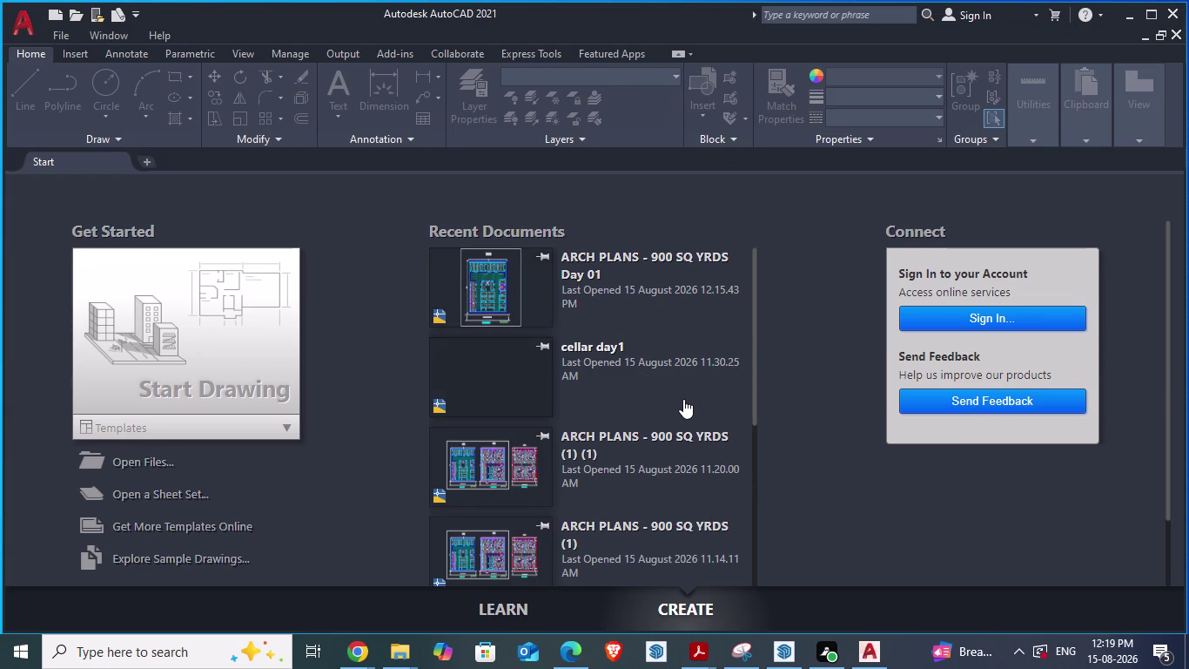
Launch AutoCAD 2021 and open the cellar day1 drawing.
click(637, 384)
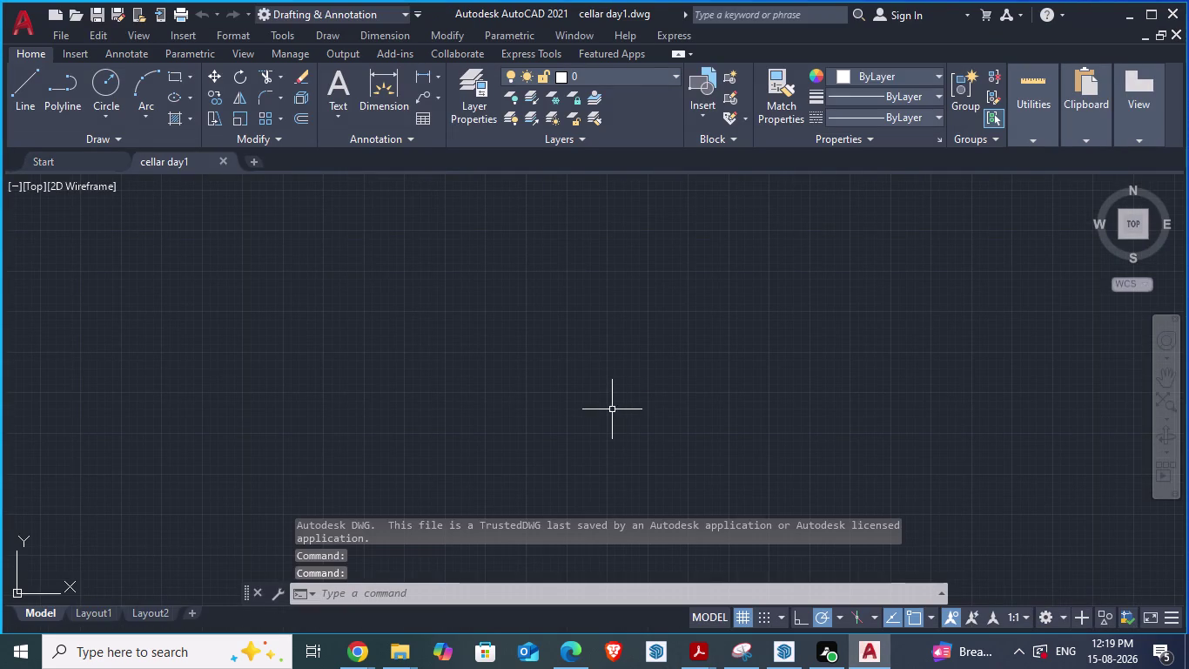
Start a new blank Drawing1 and cancel the accidentally started Create Sheet Set wizard.
scroll(down, 3)
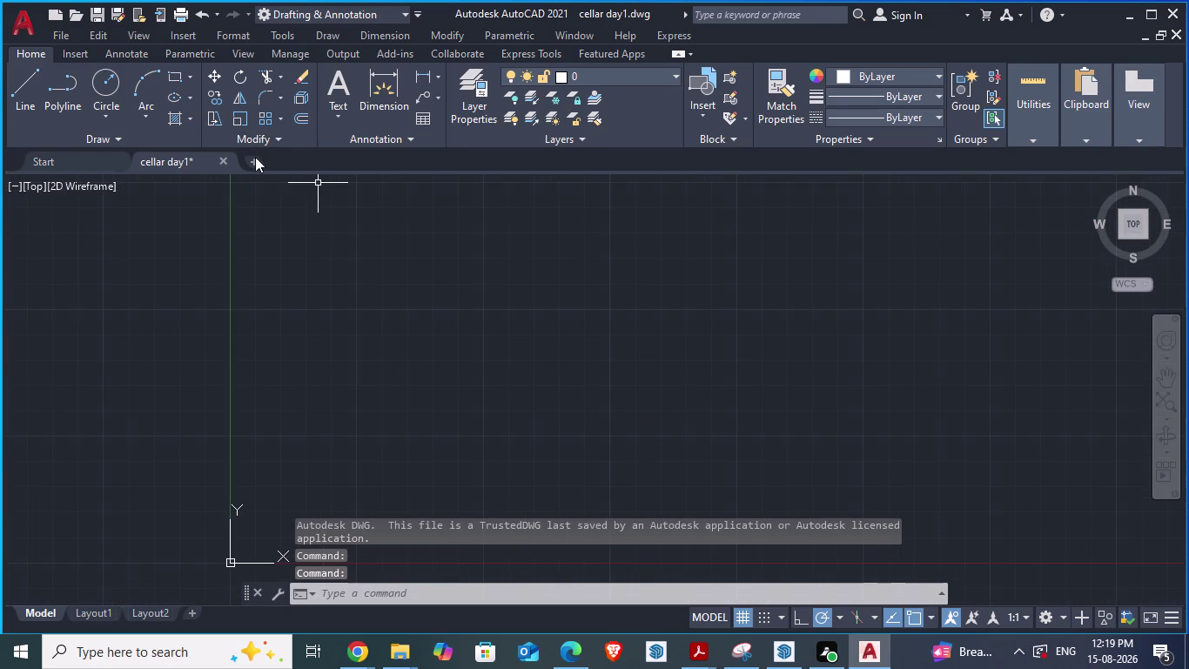
click(257, 162)
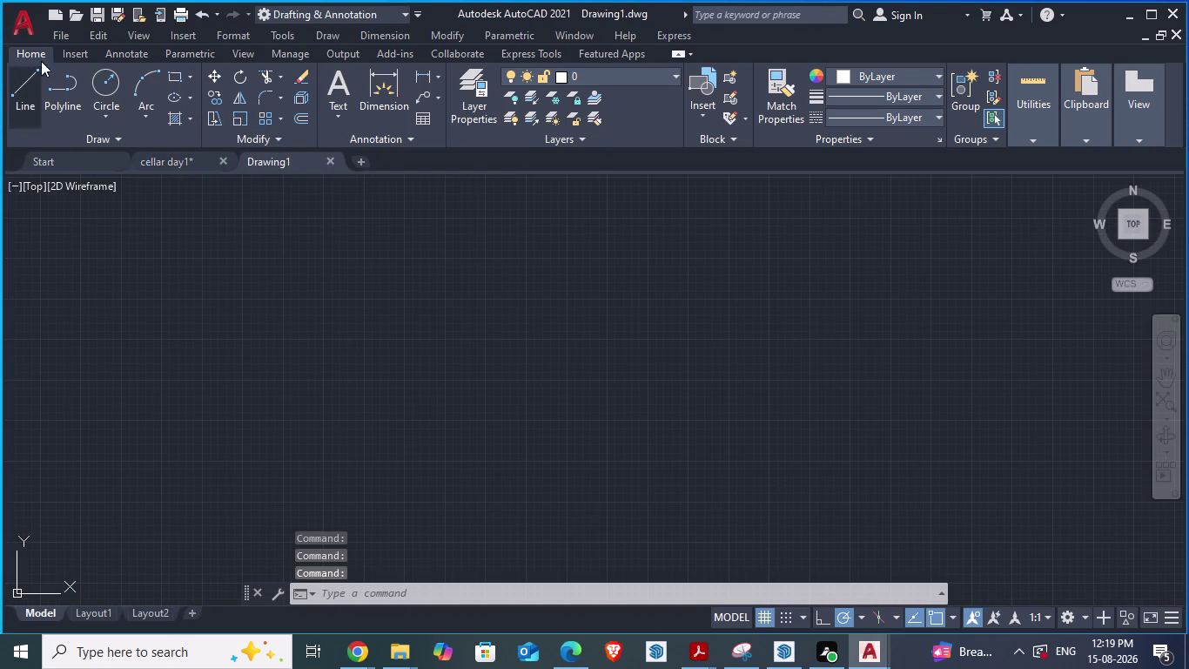
click(57, 37)
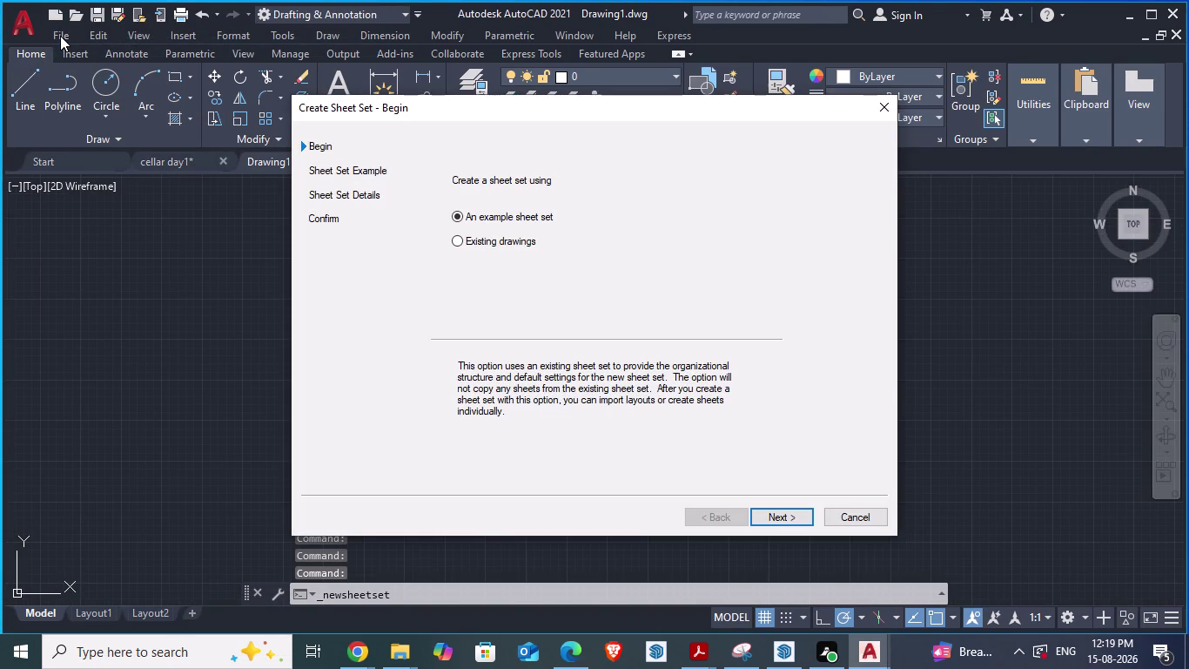
click(849, 514)
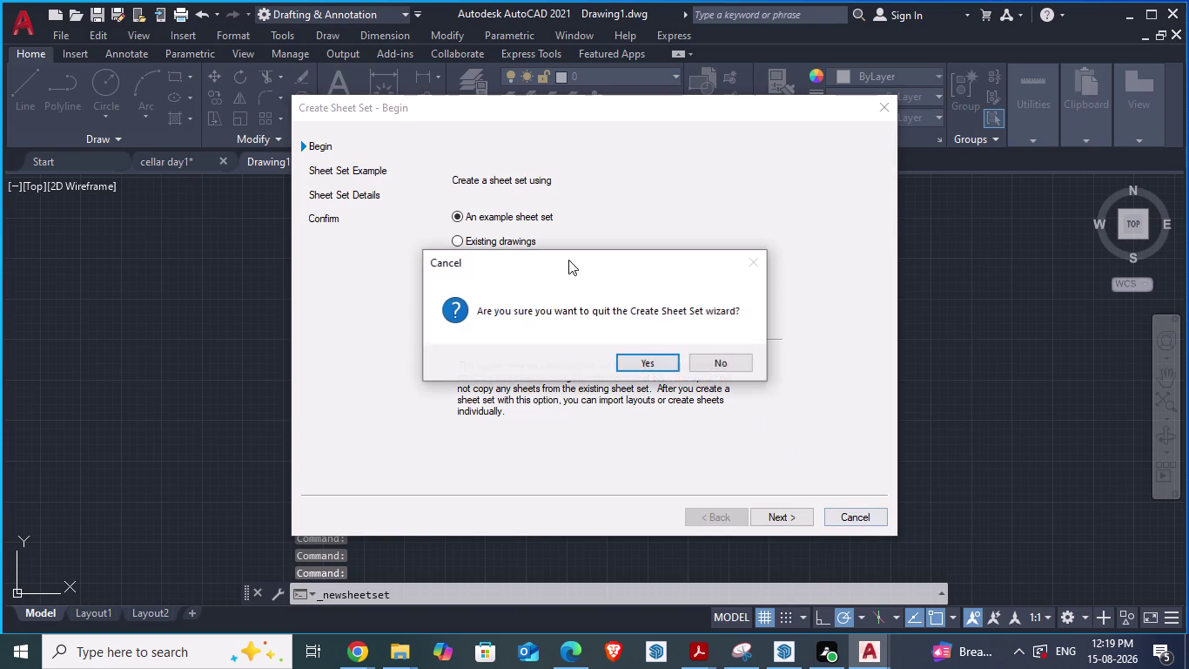
click(659, 369)
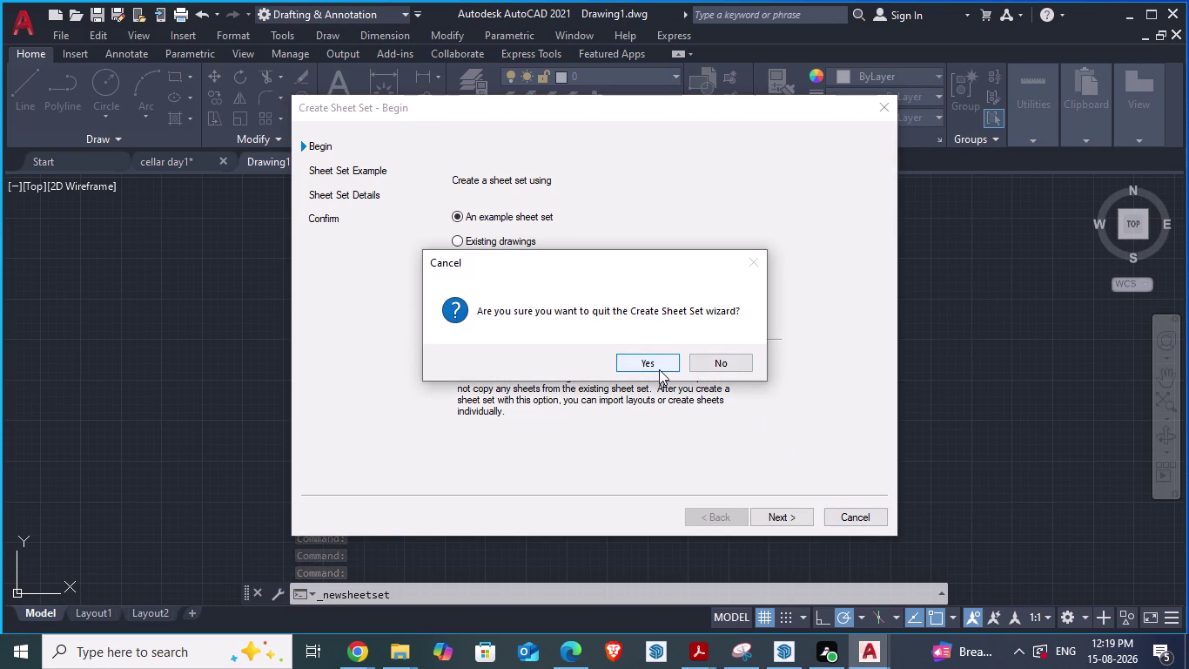
click(57, 36)
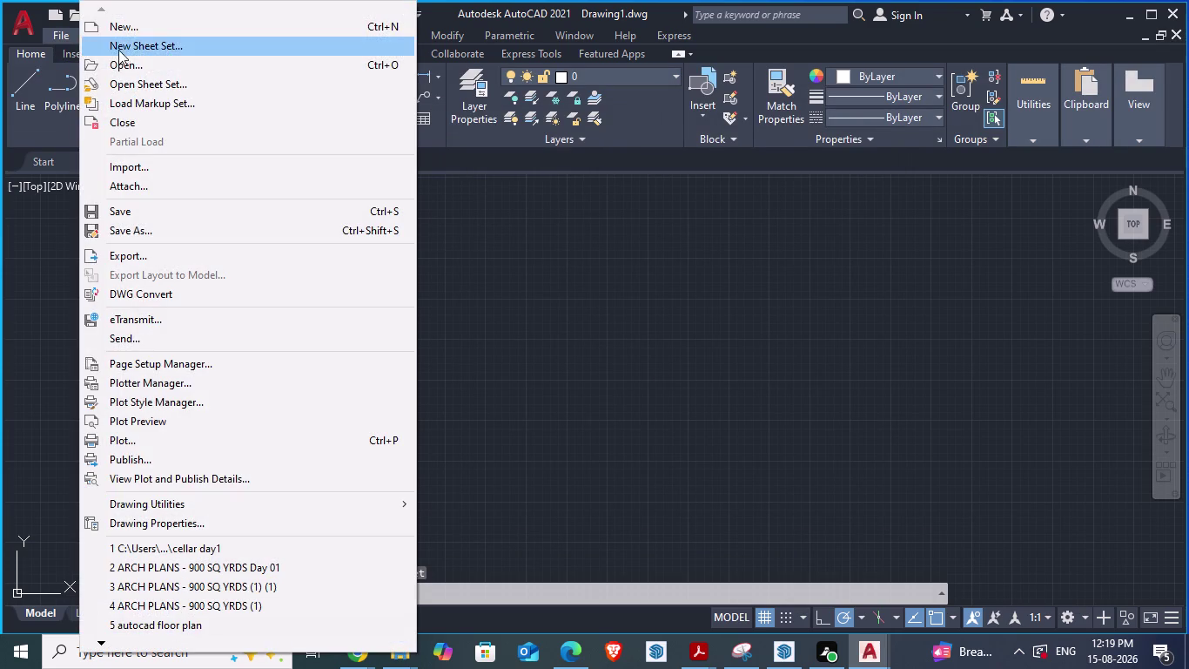
Open the ARCH PLANS - 900 SQ YRDS Day 01 drawing.
click(125, 66)
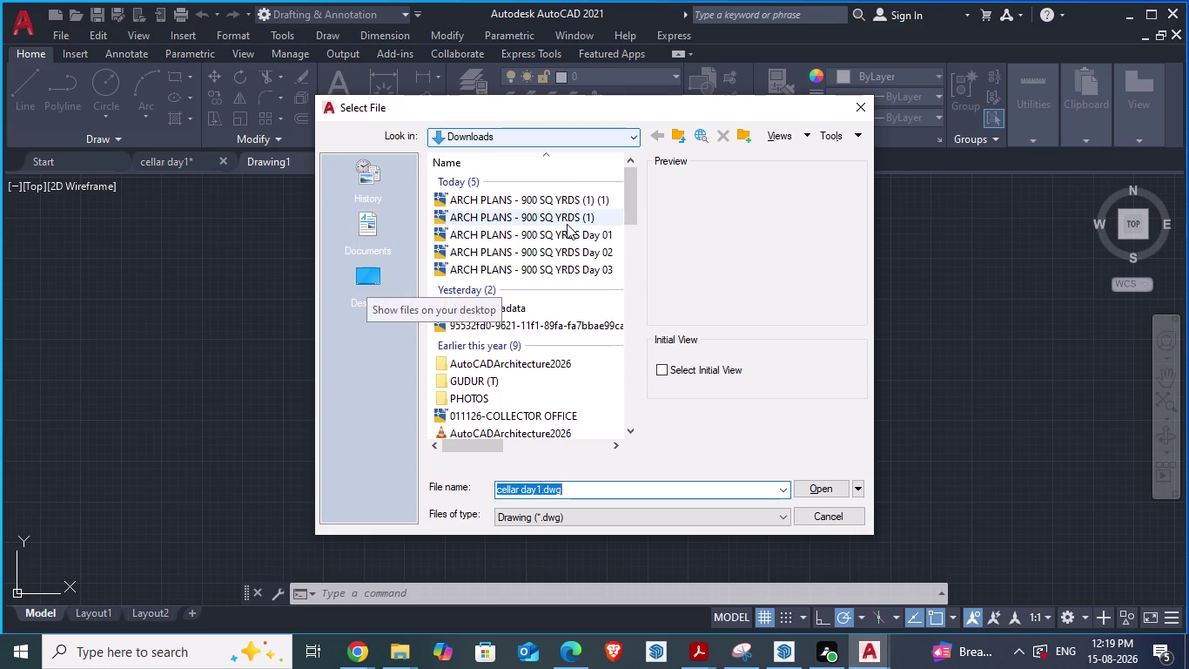
scroll(down, 3)
scroll(up, 3)
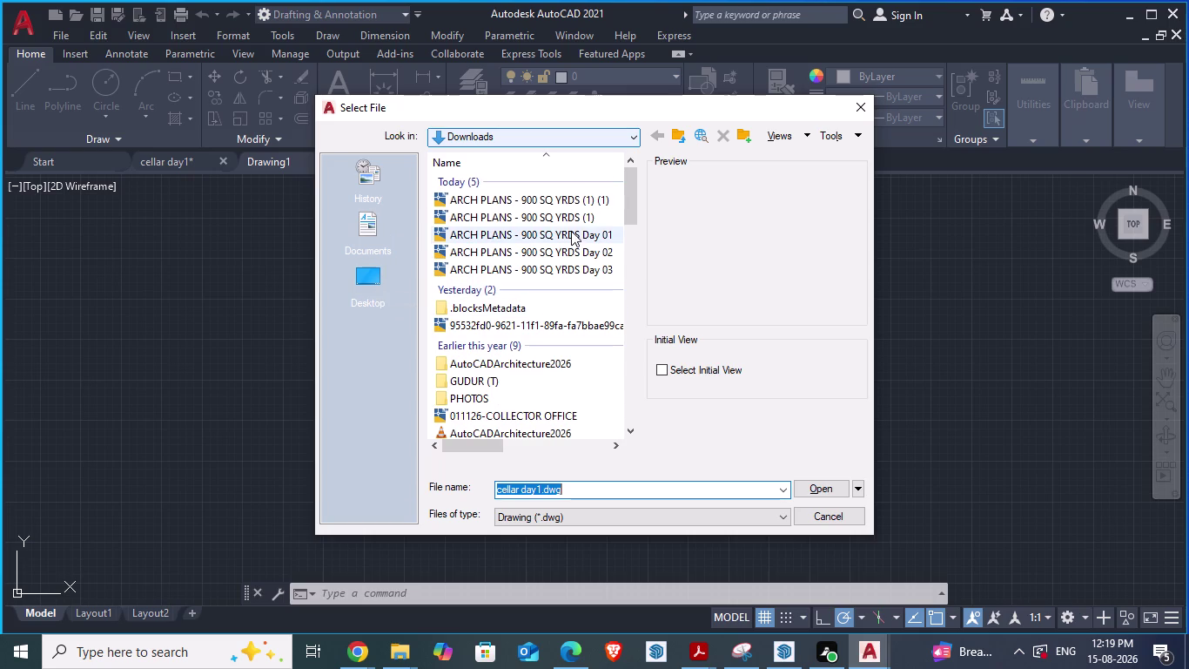
double_click(536, 236)
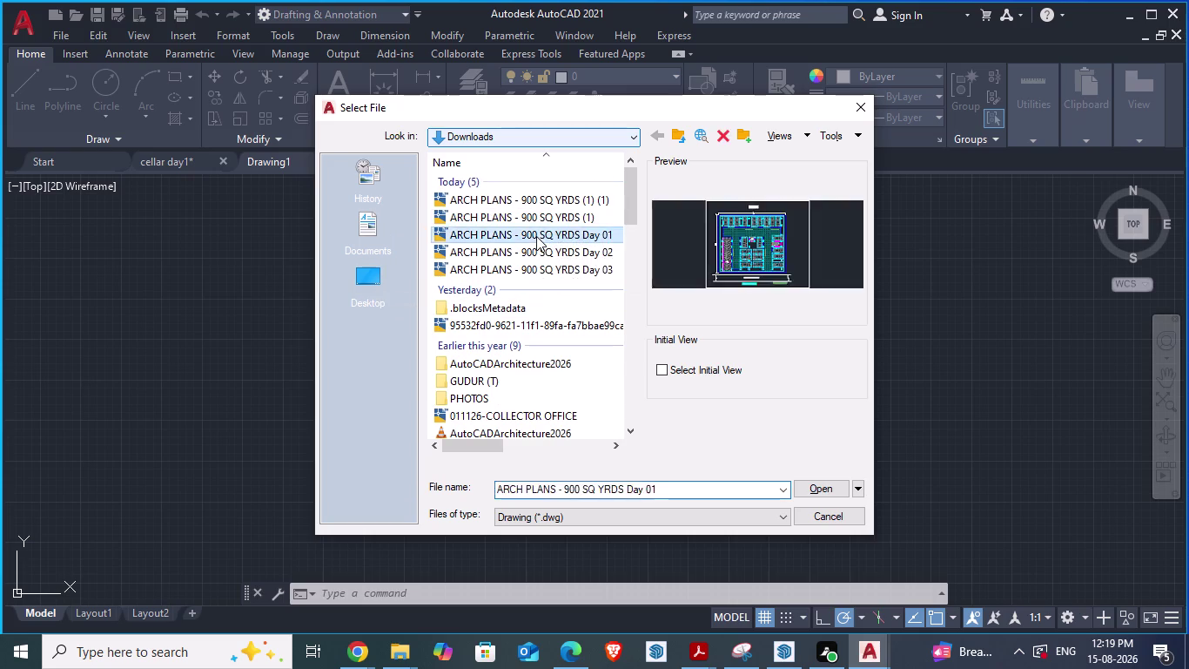
click(508, 275)
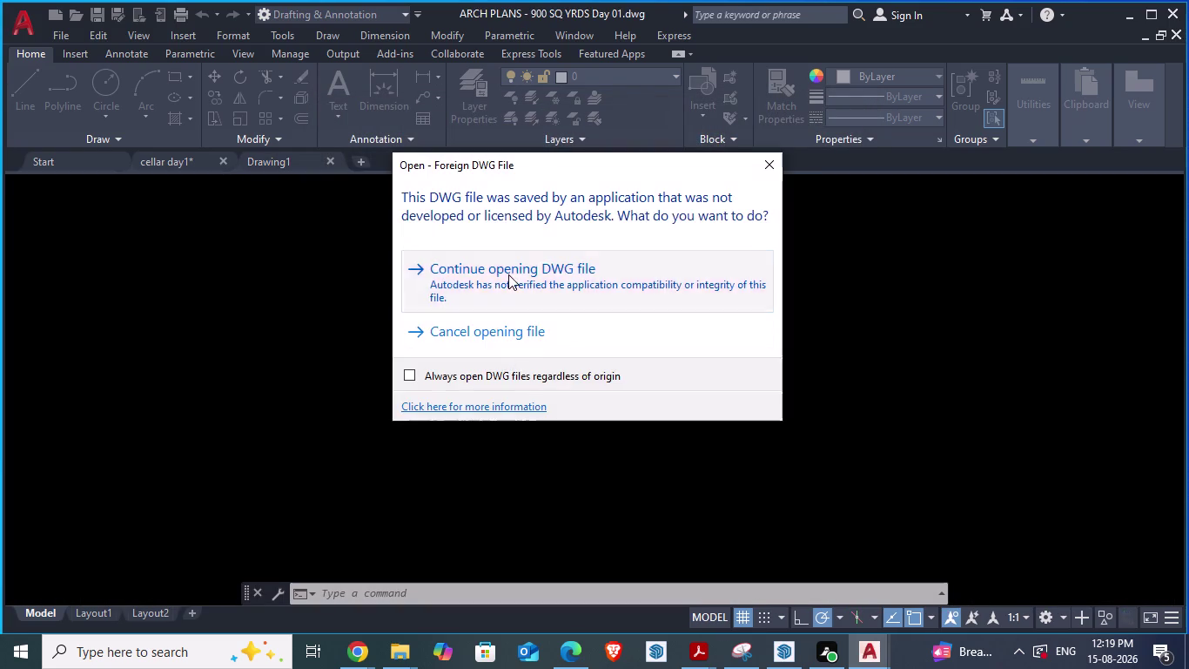
Accept the proxy graphics notice and review the drawing's missing referenced files.
scroll(up, 3)
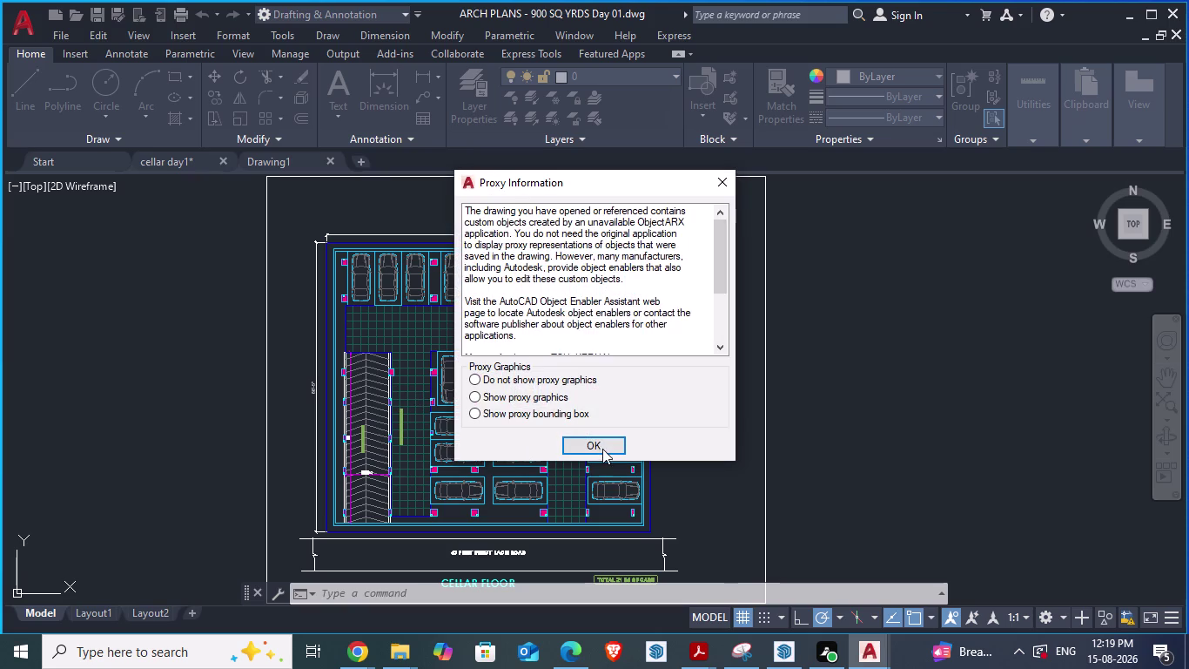
click(600, 444)
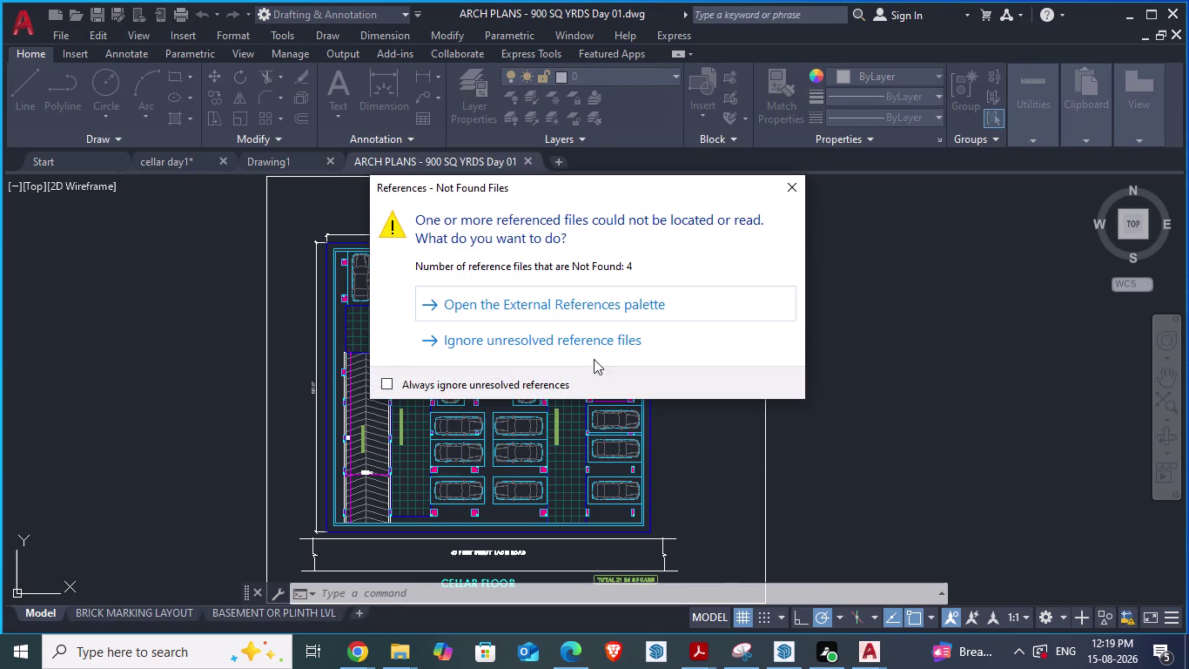
click(575, 301)
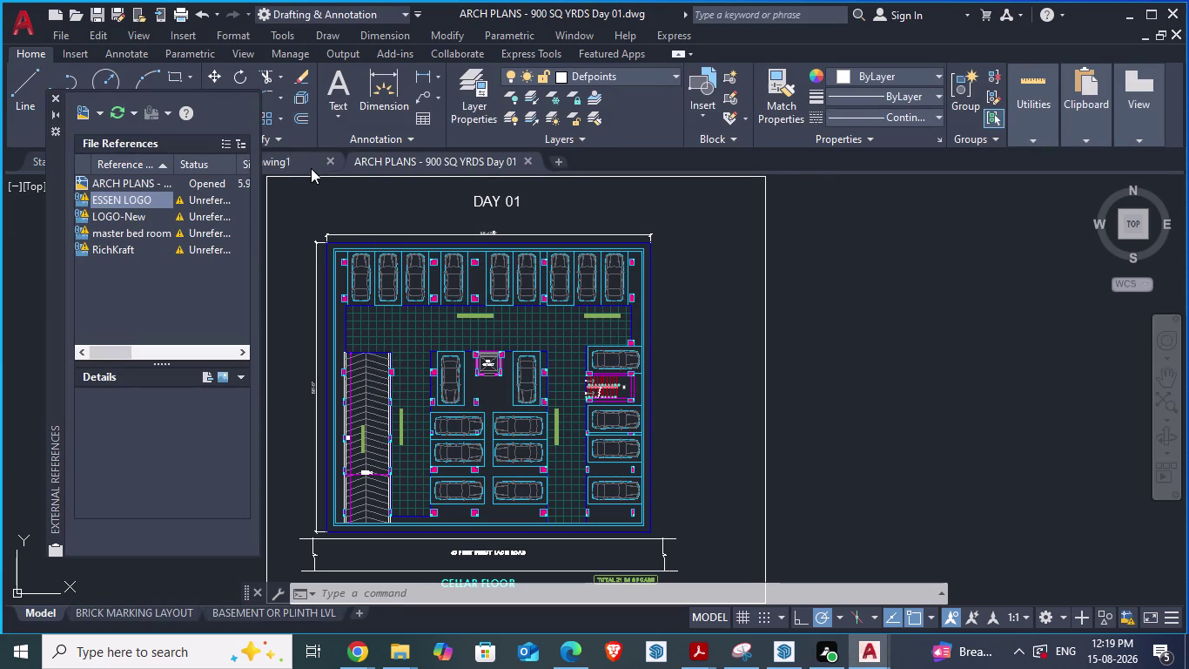
Close the blank Drawing1 and open the Blocks palette's library of insertable blocks.
click(329, 159)
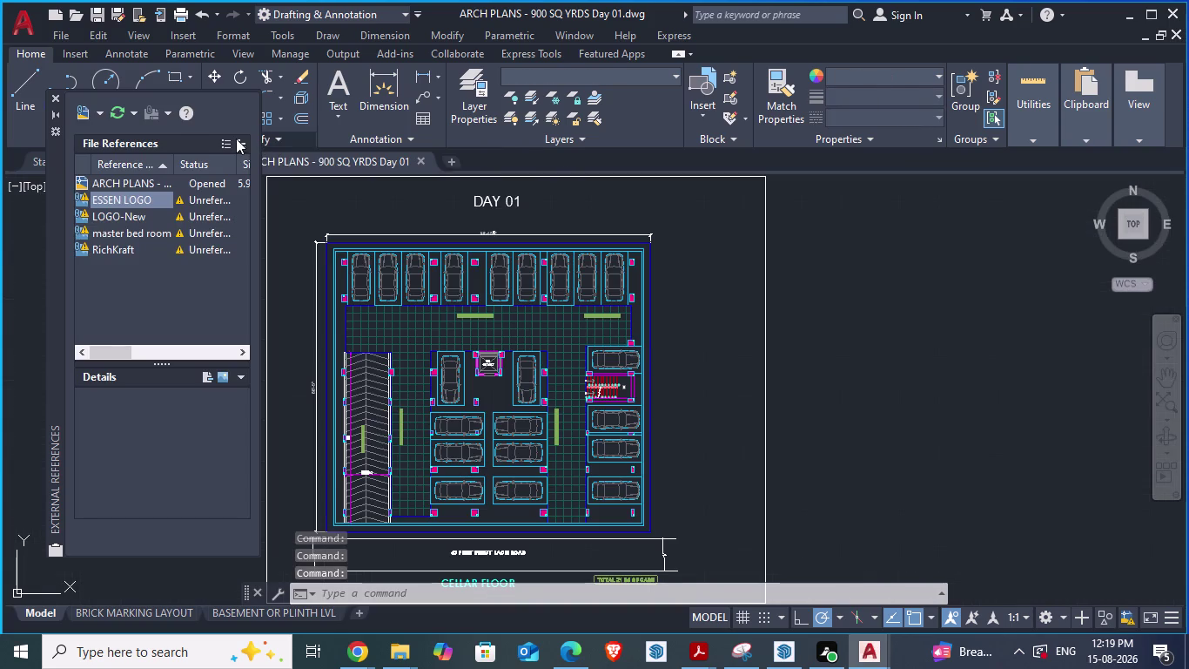
click(220, 104)
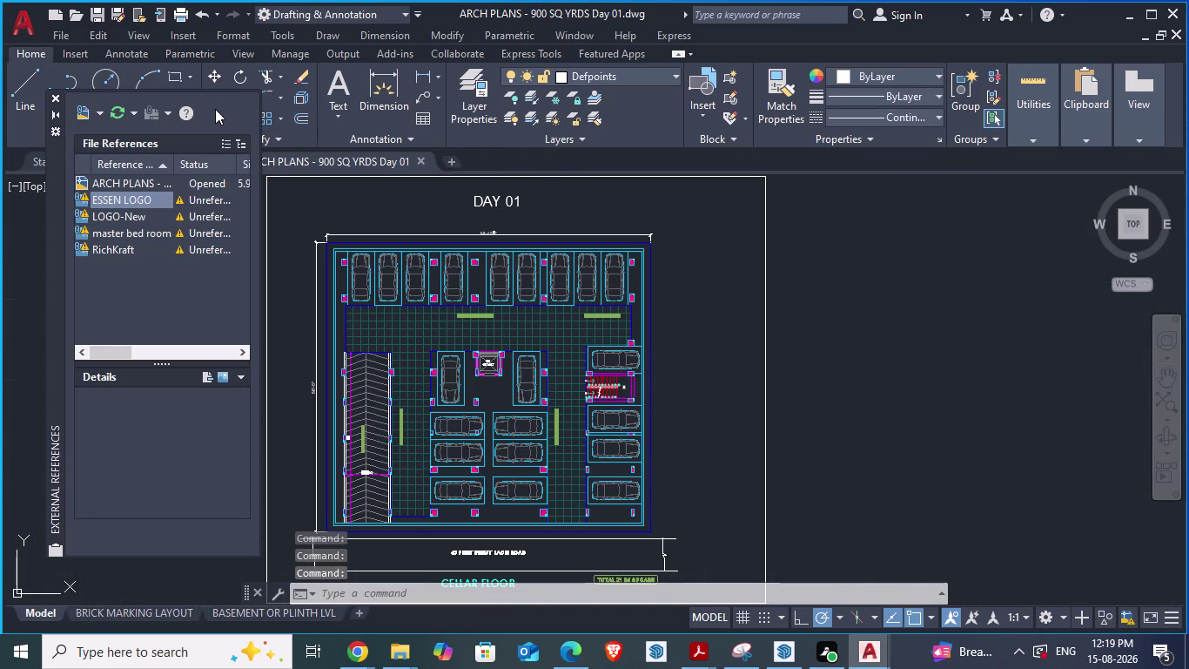
click(733, 136)
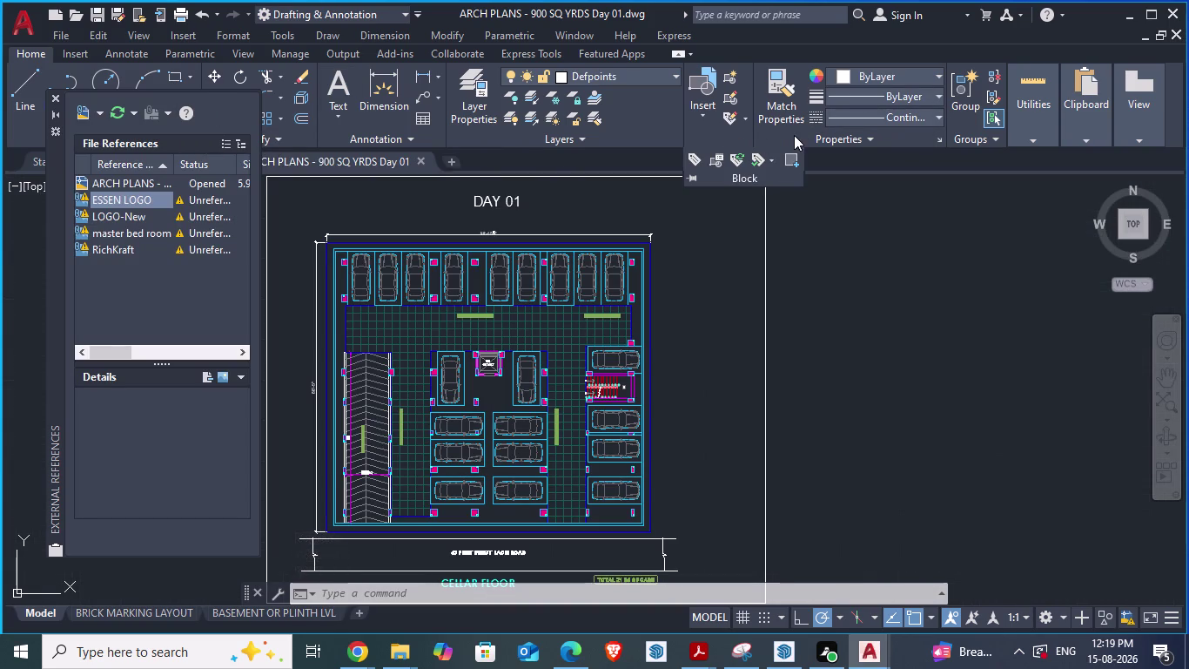
click(698, 105)
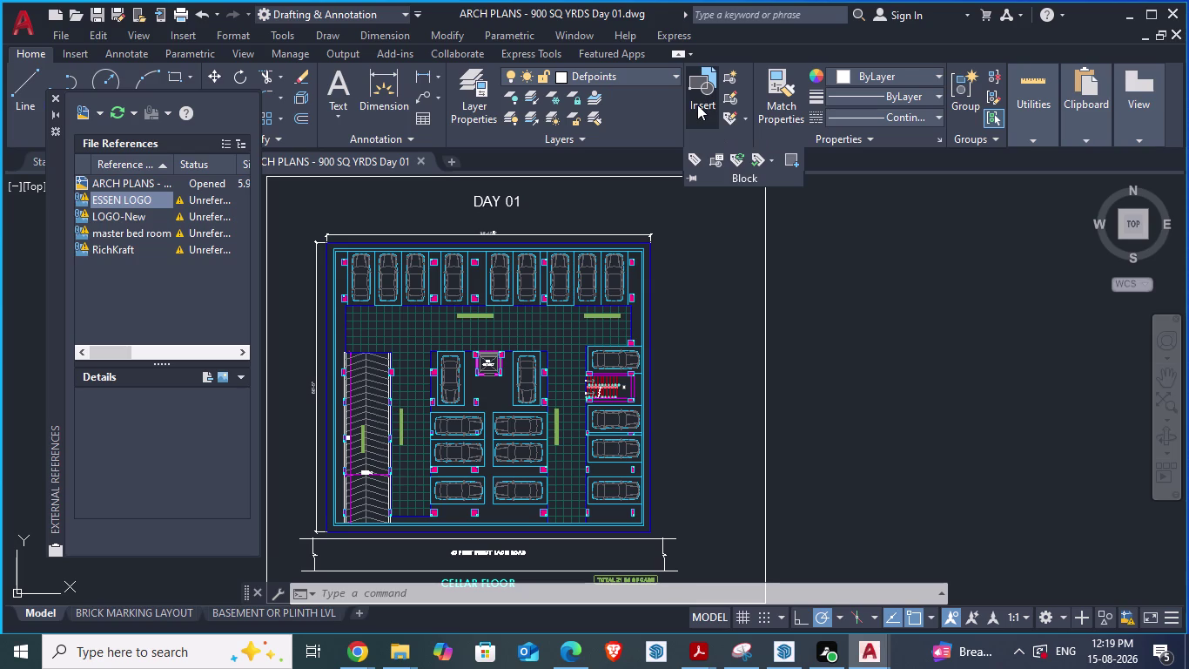
click(738, 179)
click(699, 110)
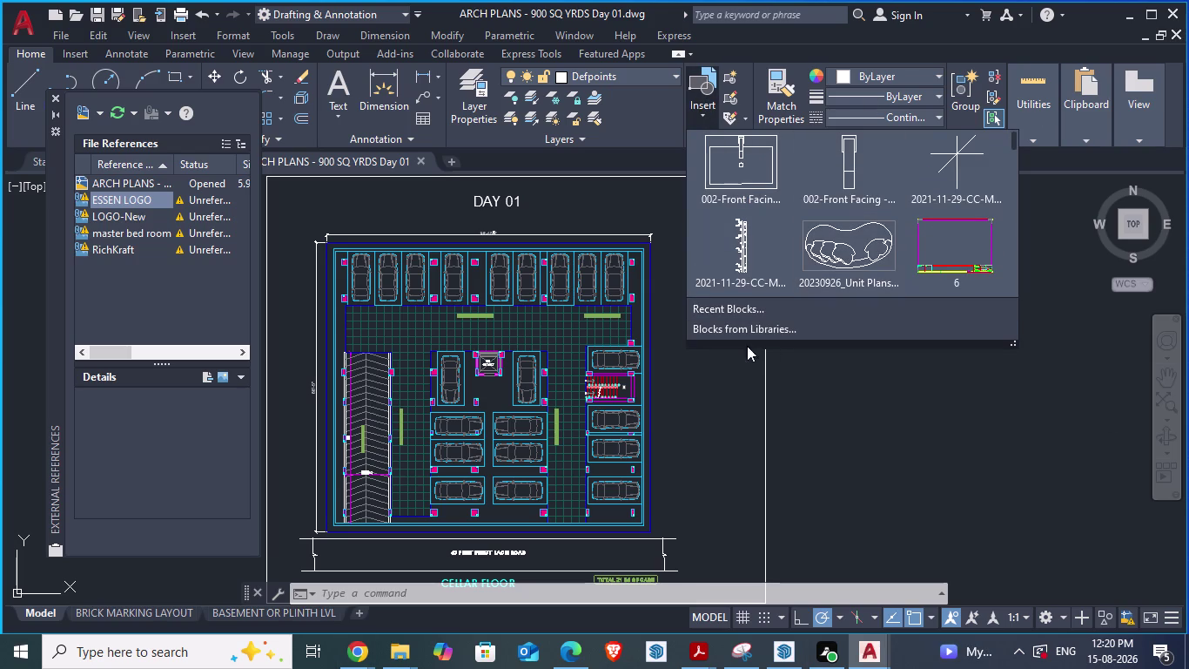
click(779, 331)
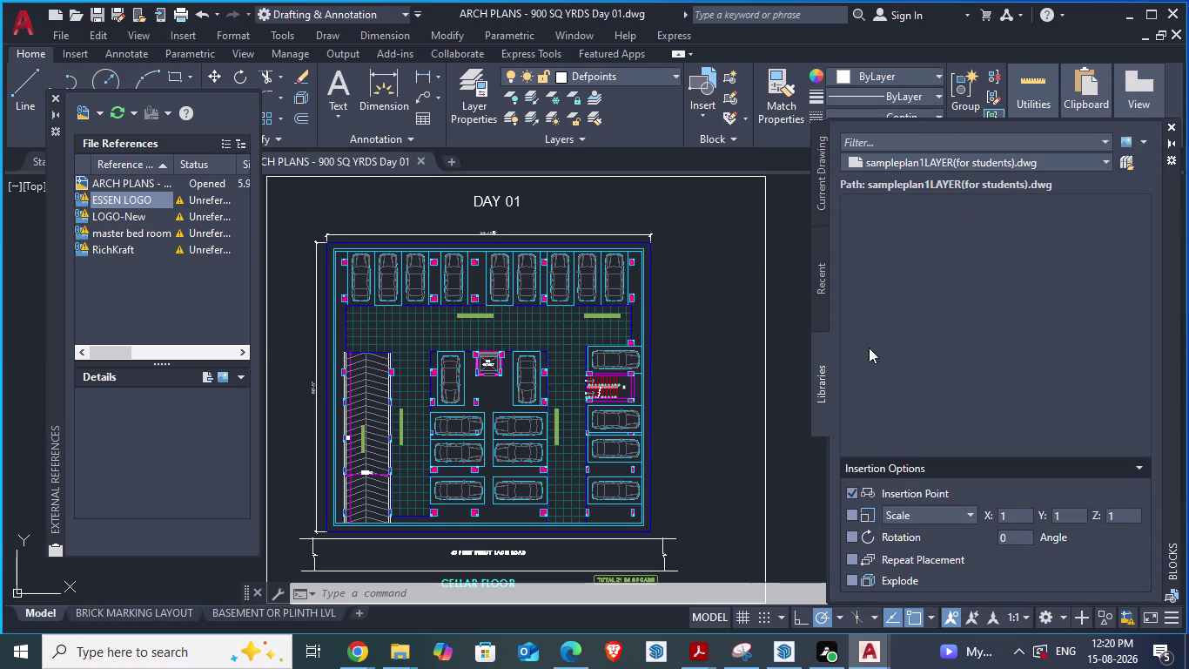
click(825, 184)
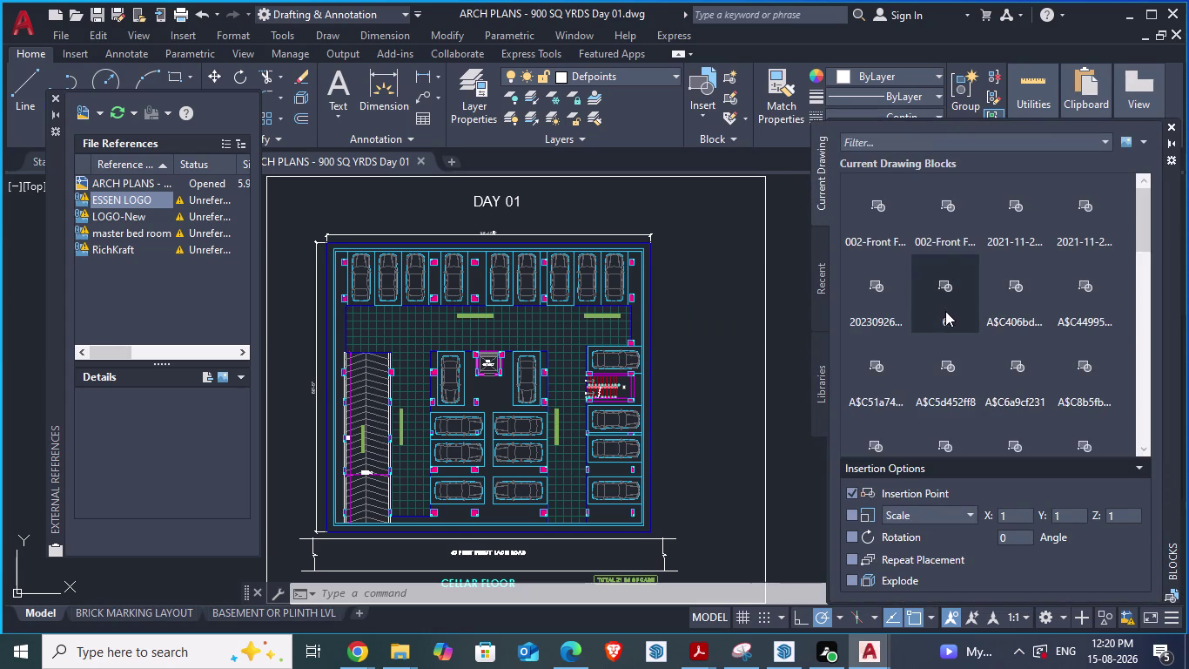
scroll(down, 3)
scroll(down, 3)
scroll(down, 3)
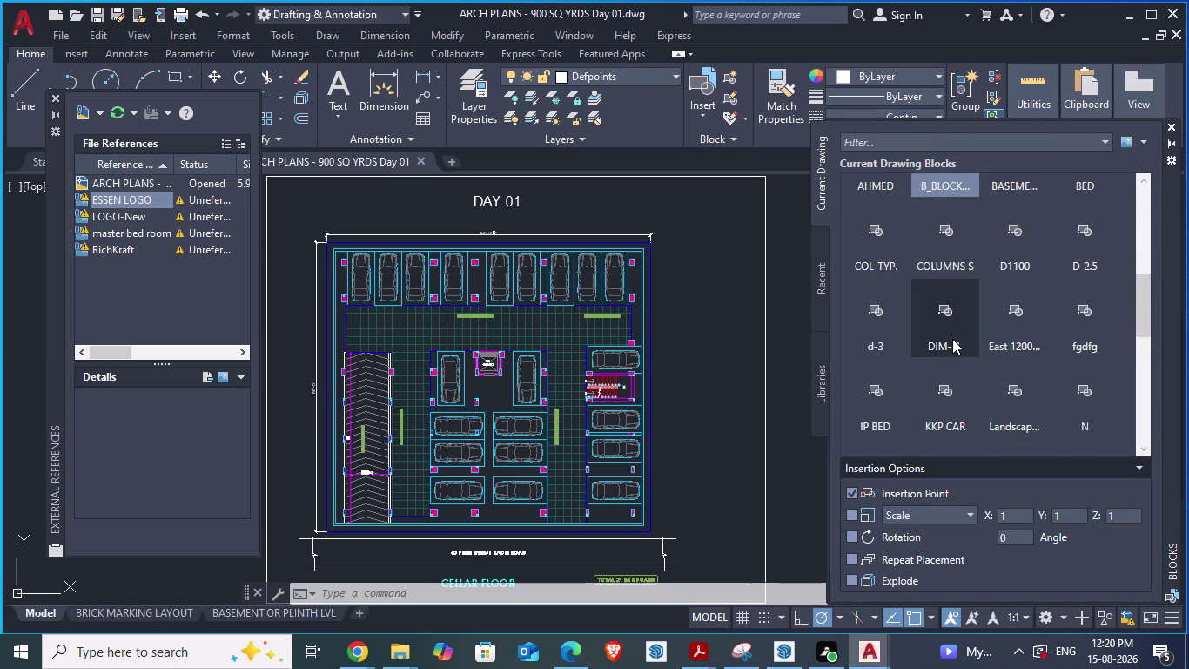
scroll(down, 3)
click(817, 287)
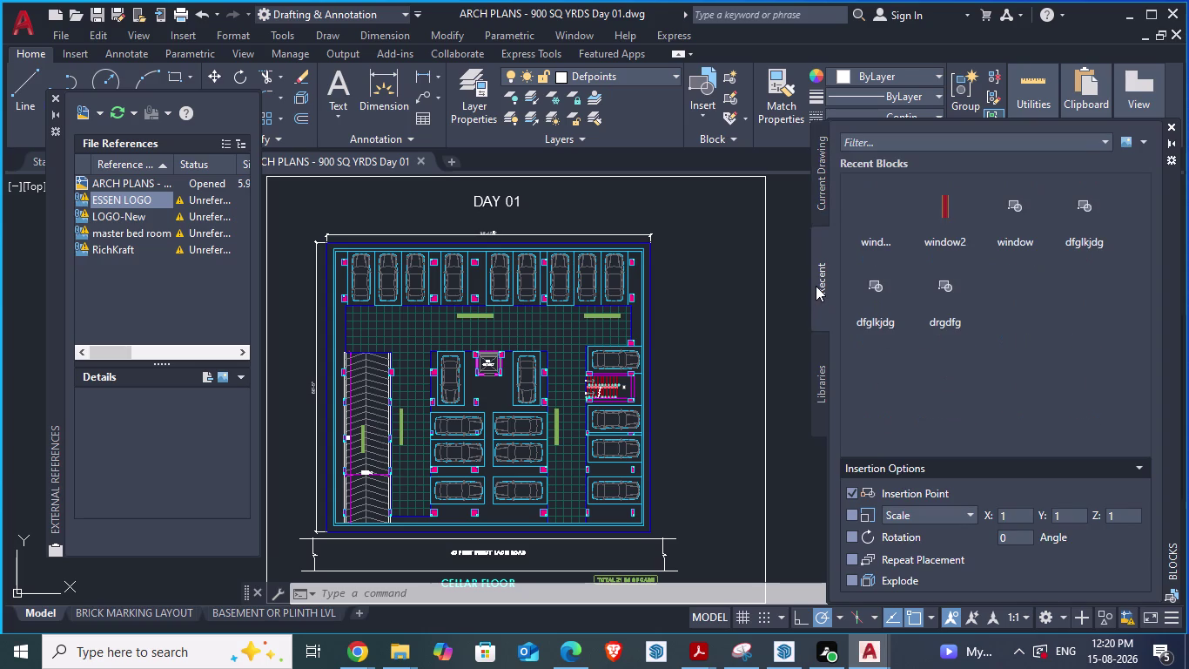
scroll(up, 3)
click(828, 384)
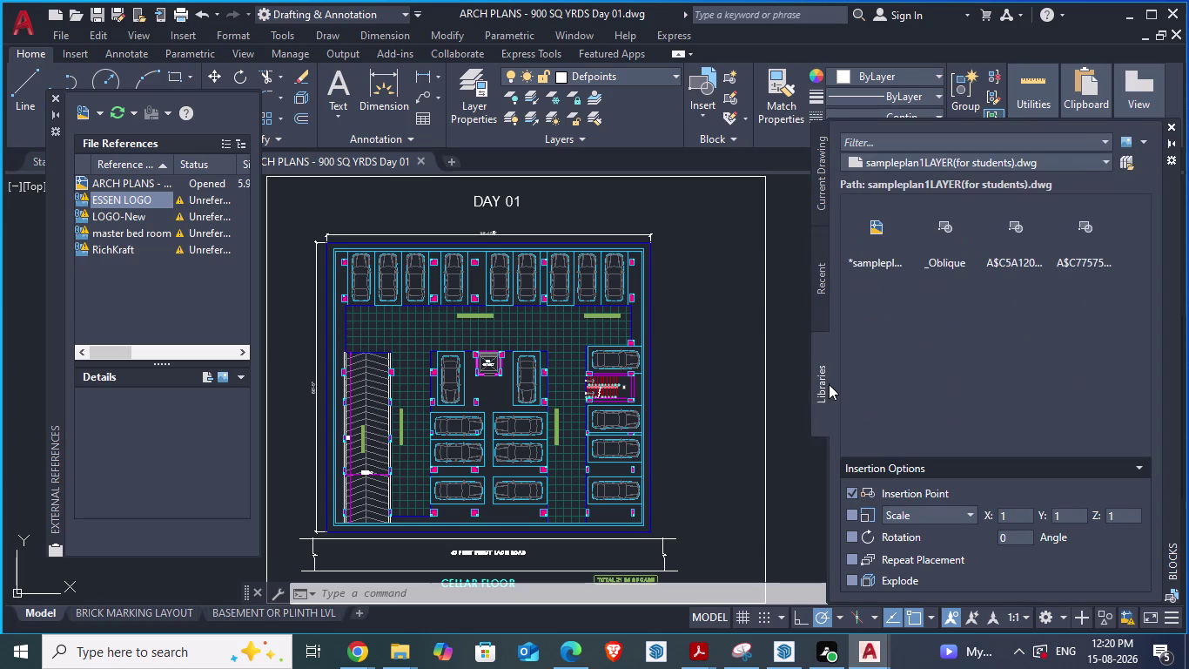
scroll(up, 3)
click(820, 184)
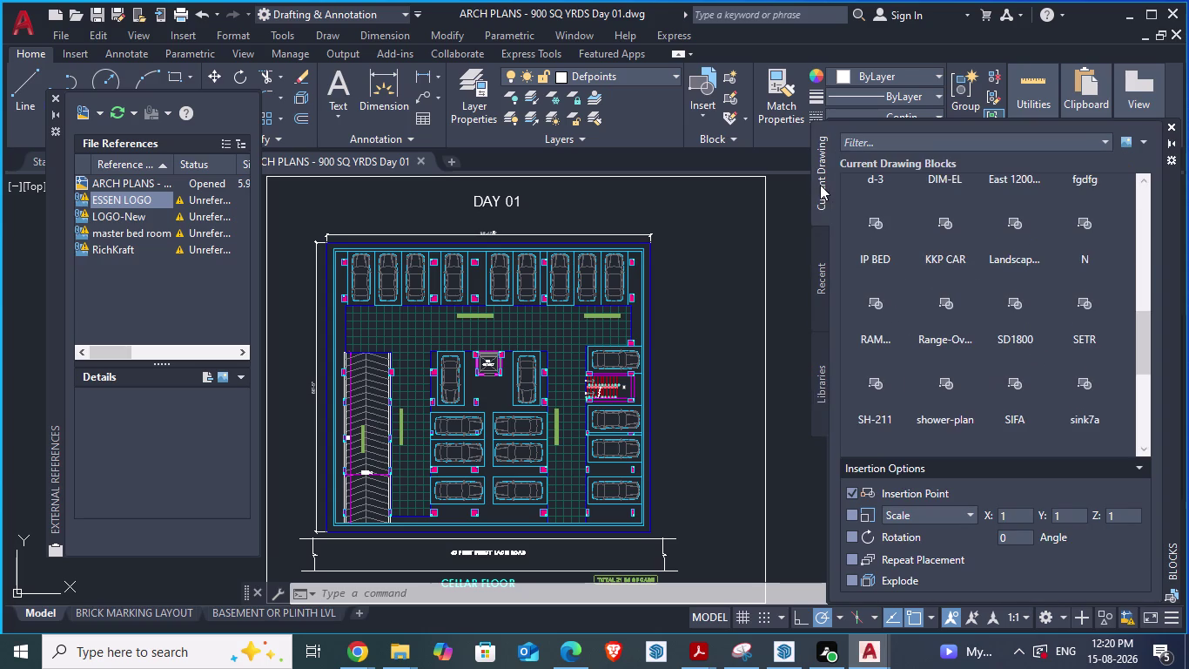
scroll(up, 3)
scroll(up, 3)
scroll(up, 3)
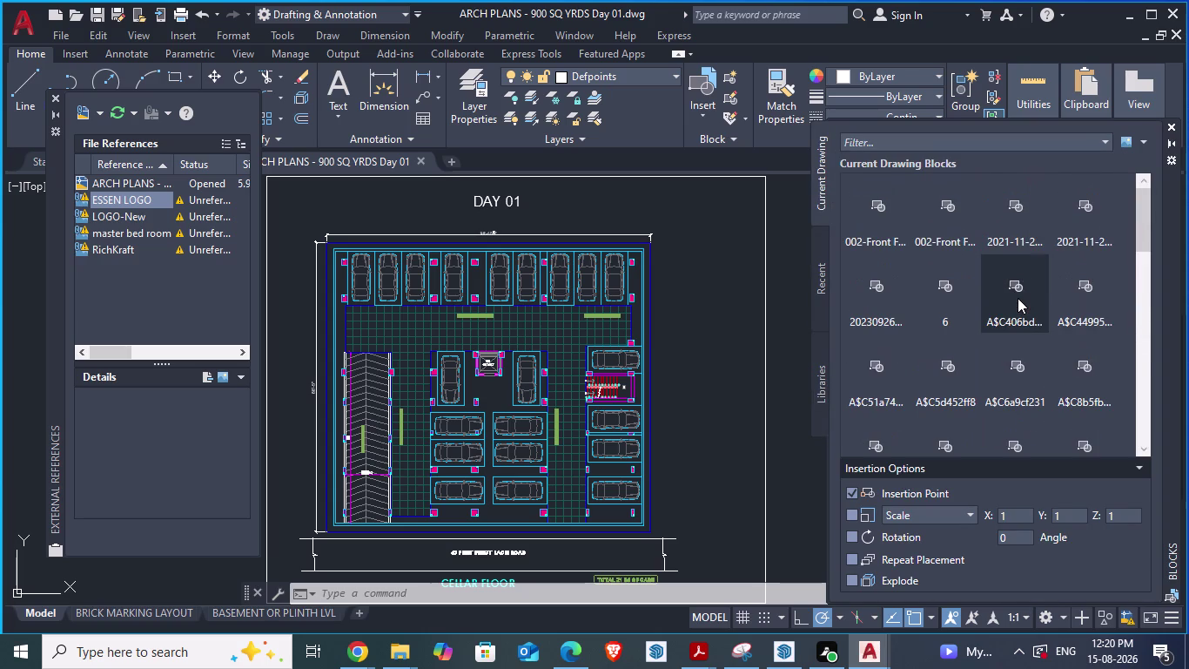
scroll(up, 3)
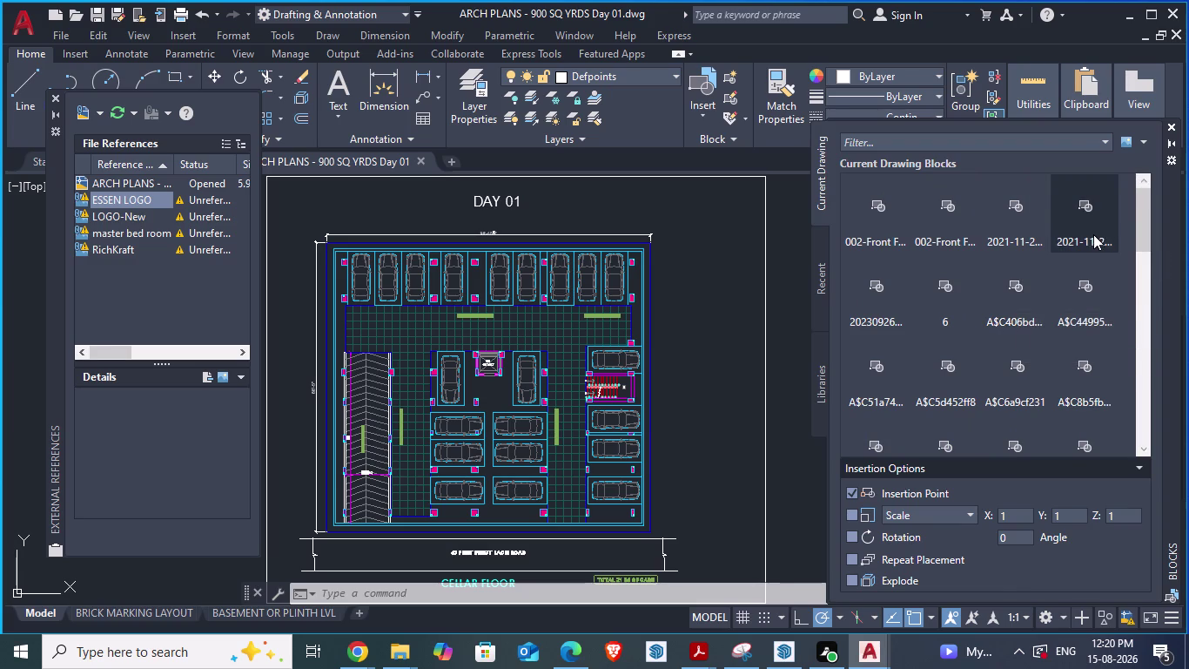
scroll(down, 3)
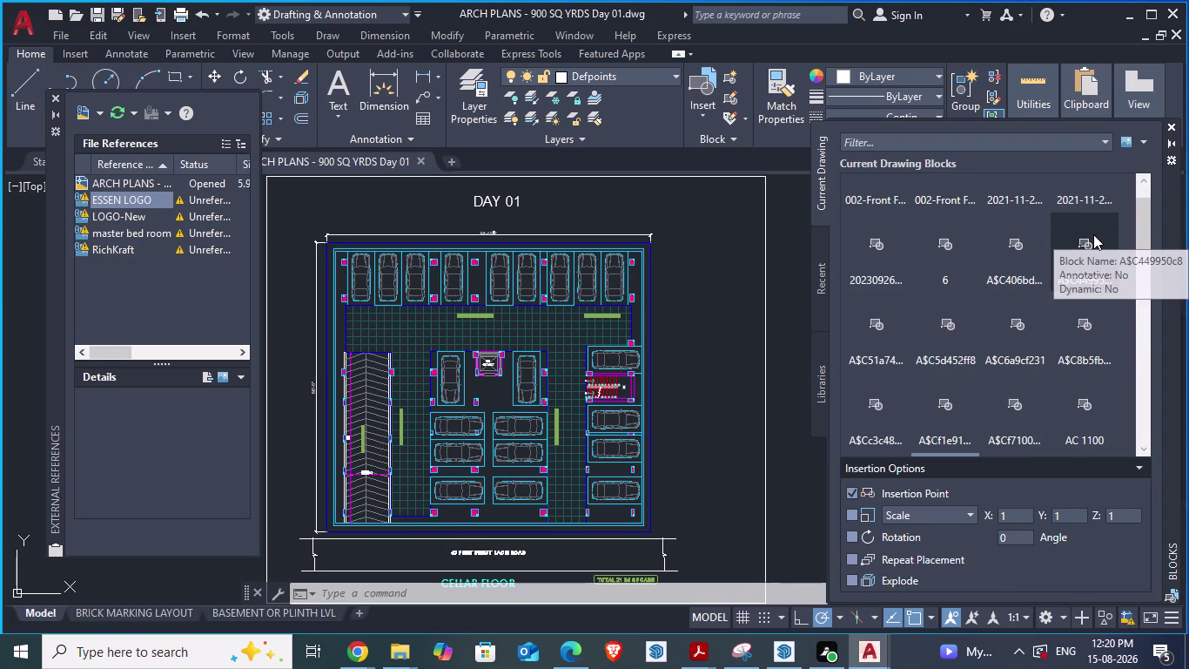
scroll(down, 3)
scroll(down, 3)
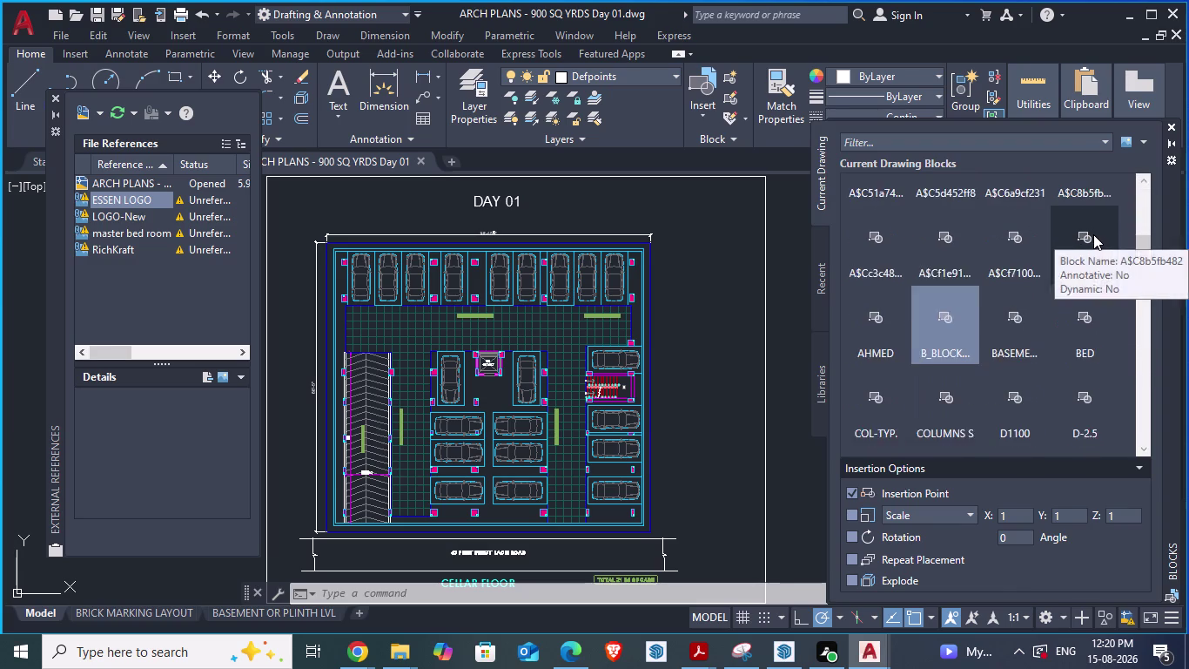
scroll(down, 3)
scroll(down, 3)
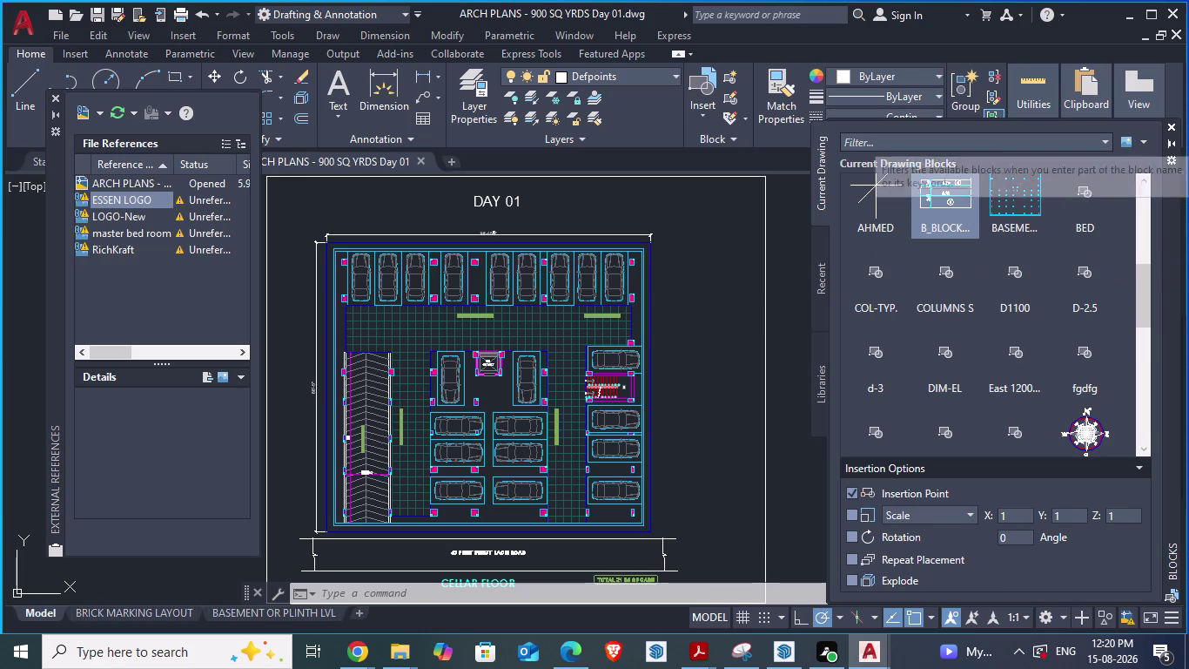
click(1106, 143)
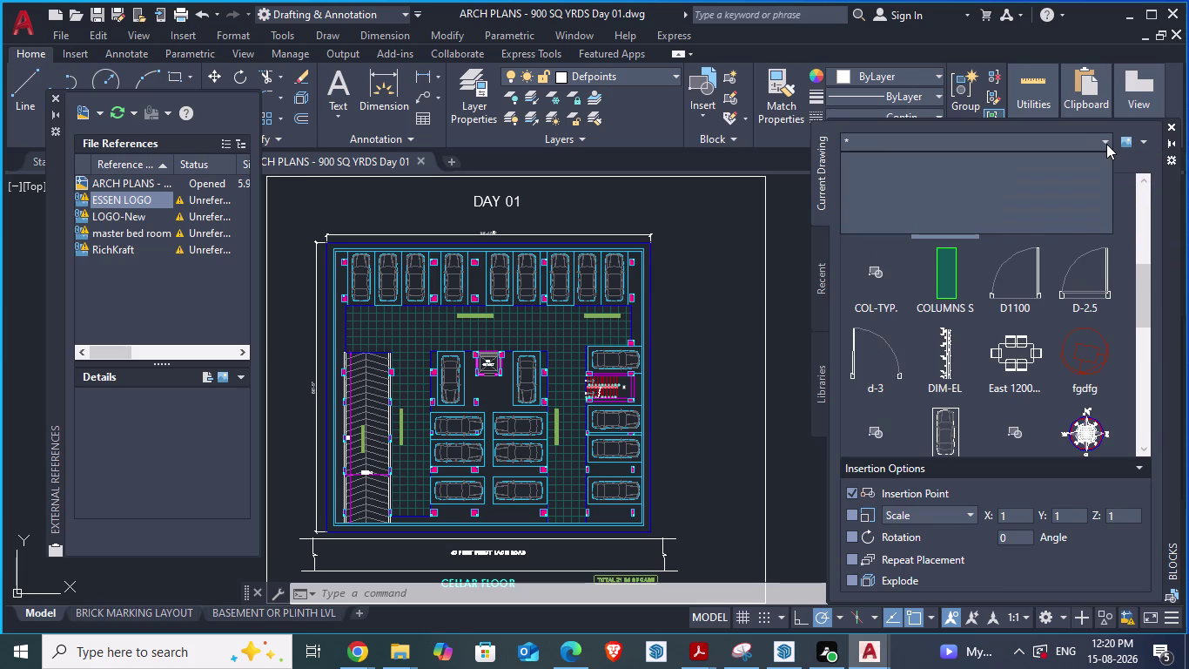
click(1094, 138)
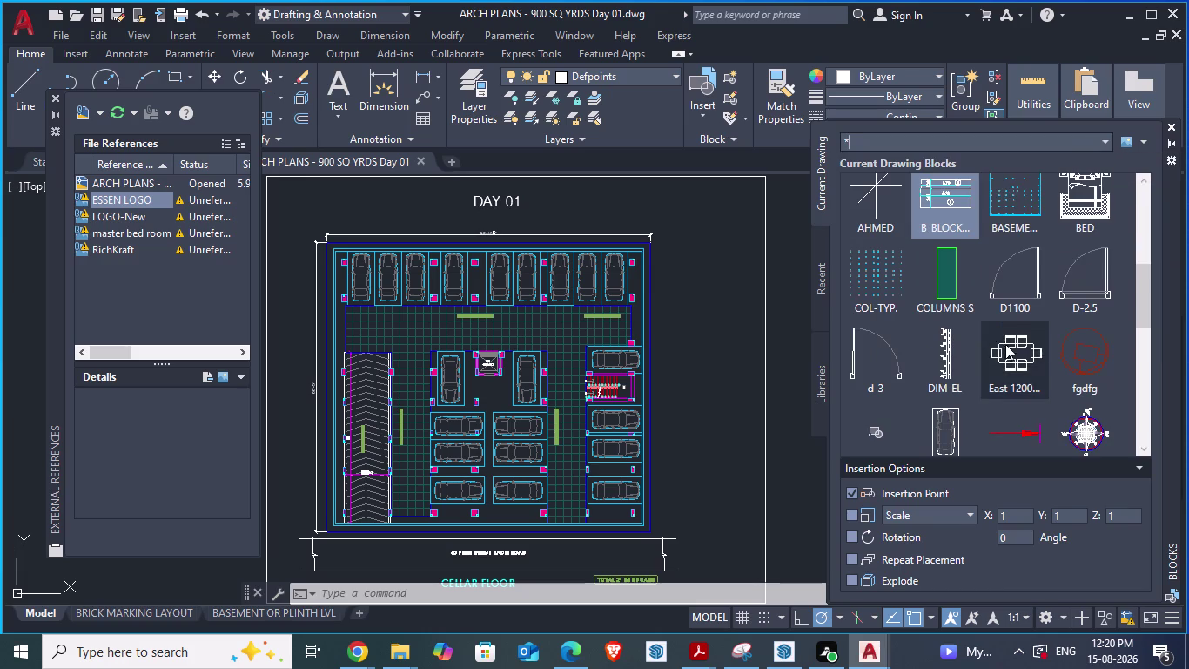
scroll(up, 3)
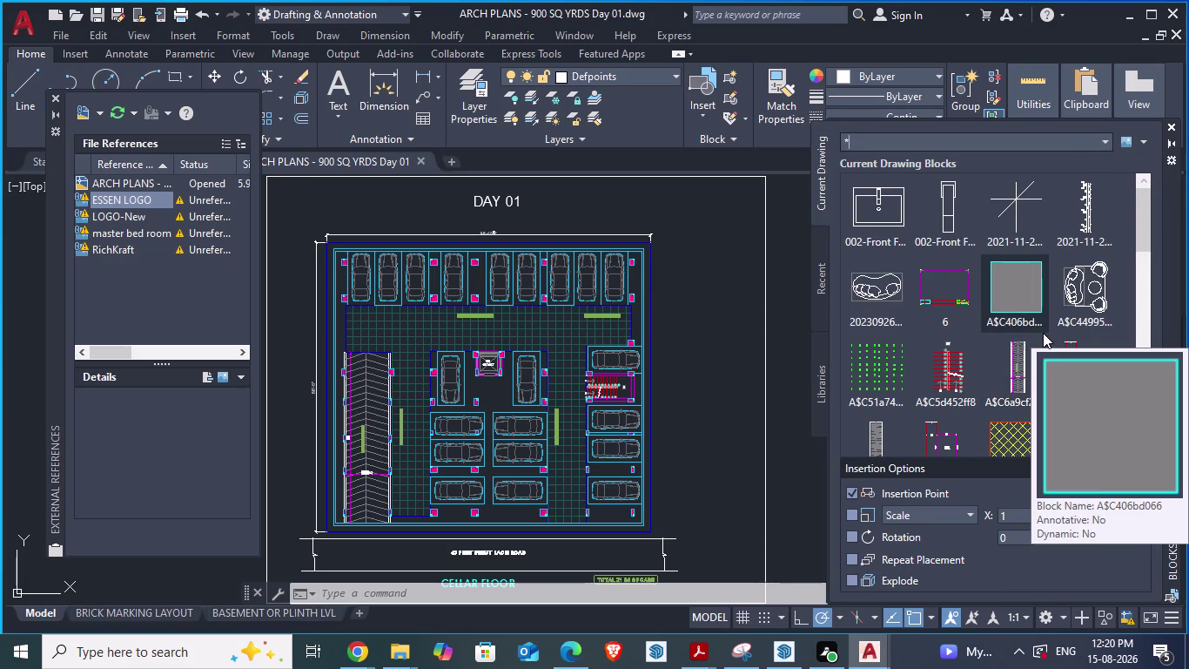
scroll(down, 3)
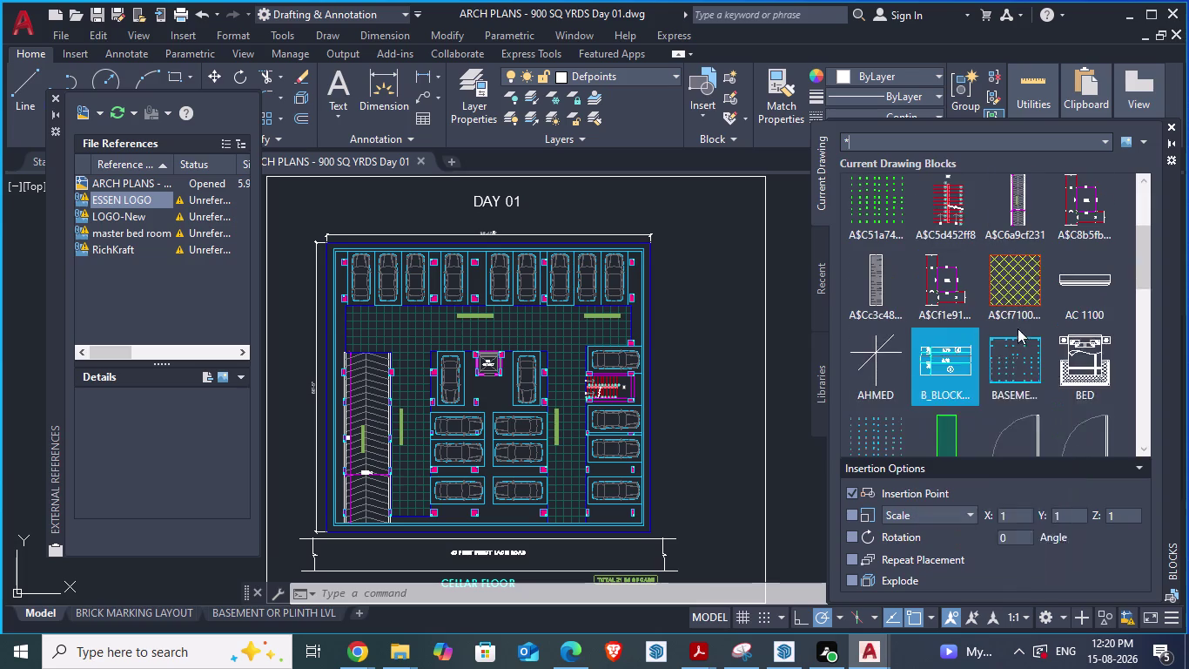
scroll(down, 3)
scroll(down, 3)
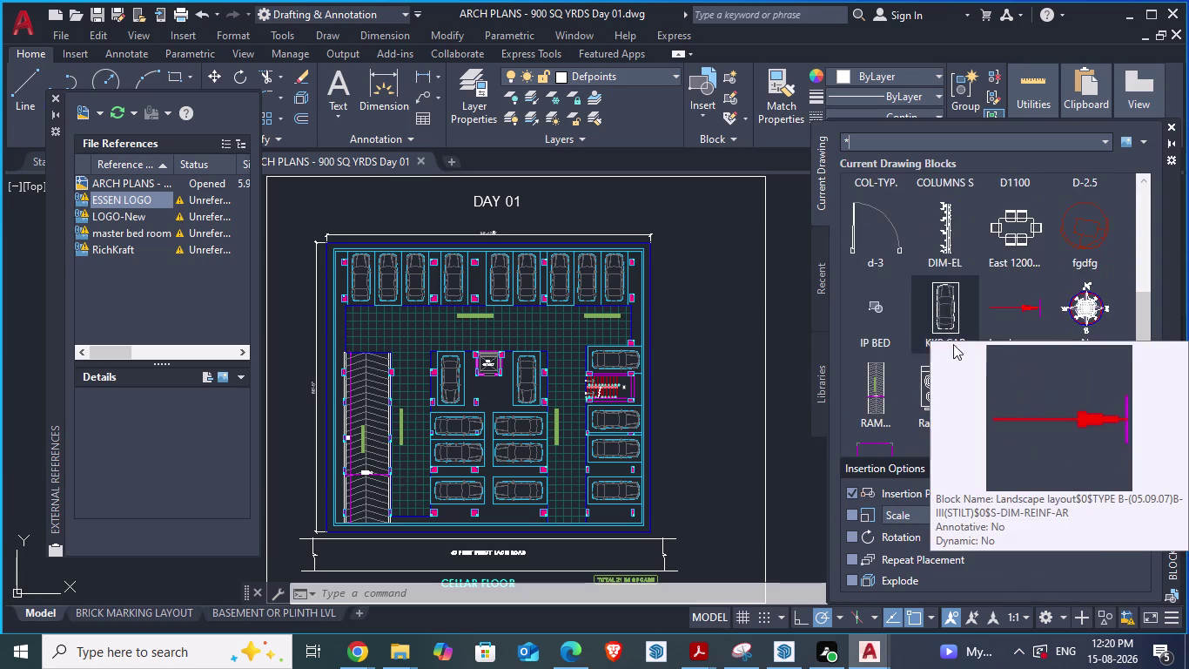
scroll(down, 3)
scroll(down, 3)
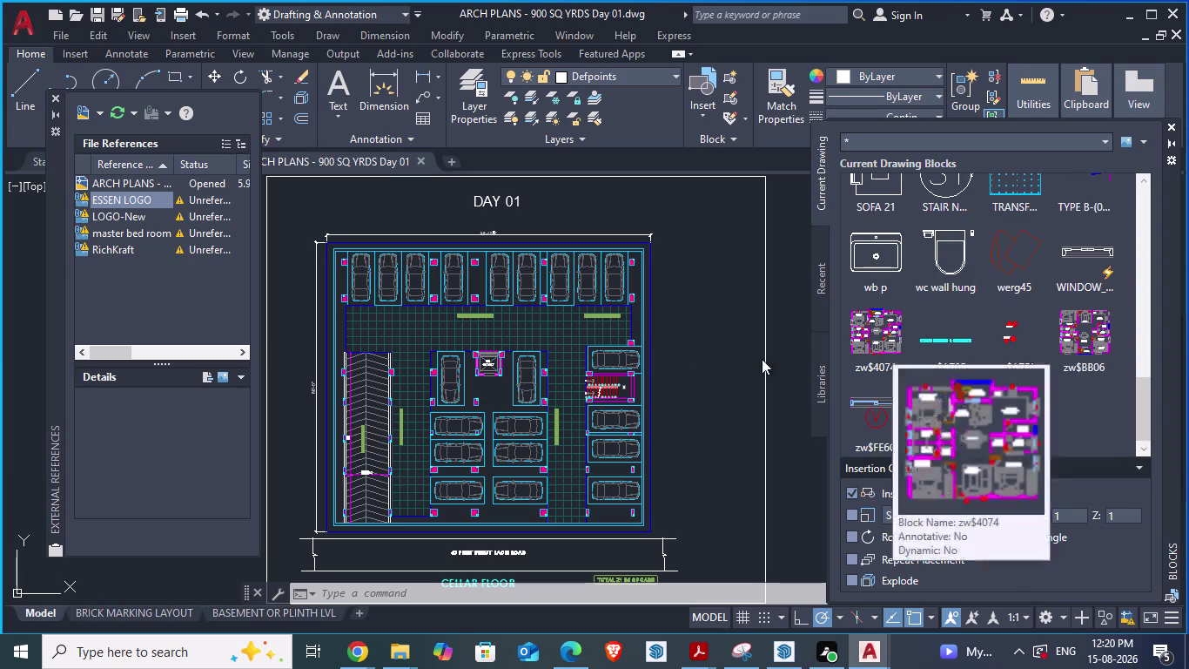
scroll(down, 3)
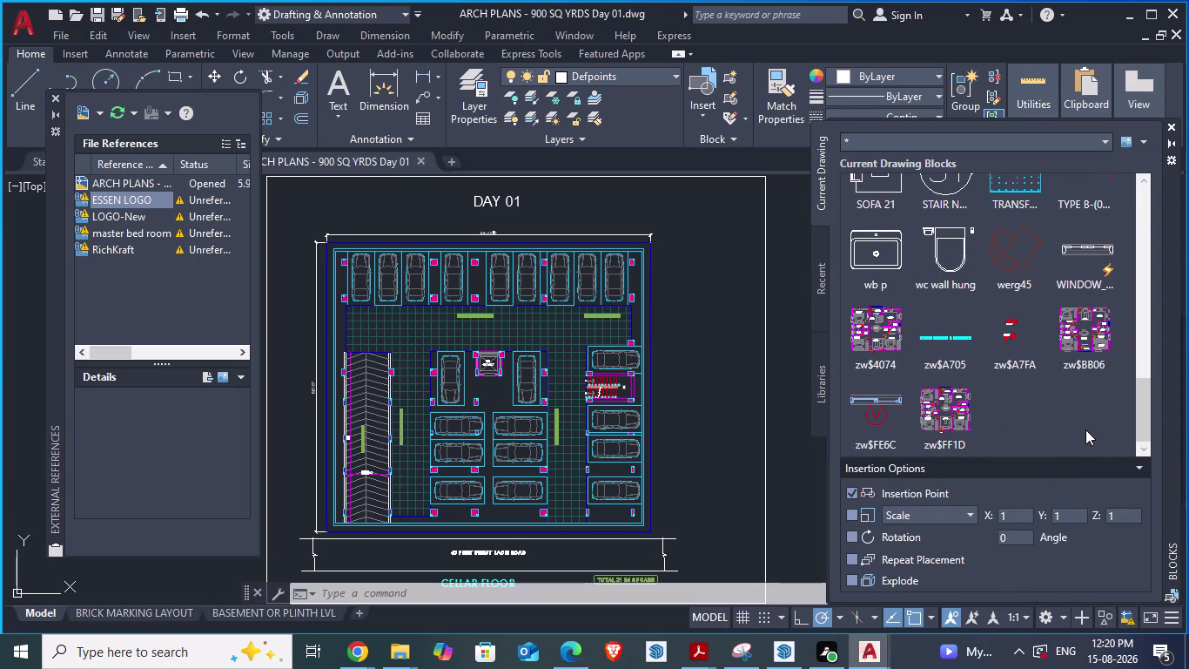
scroll(up, 3)
scroll(up, 3)
scroll(up, 3)
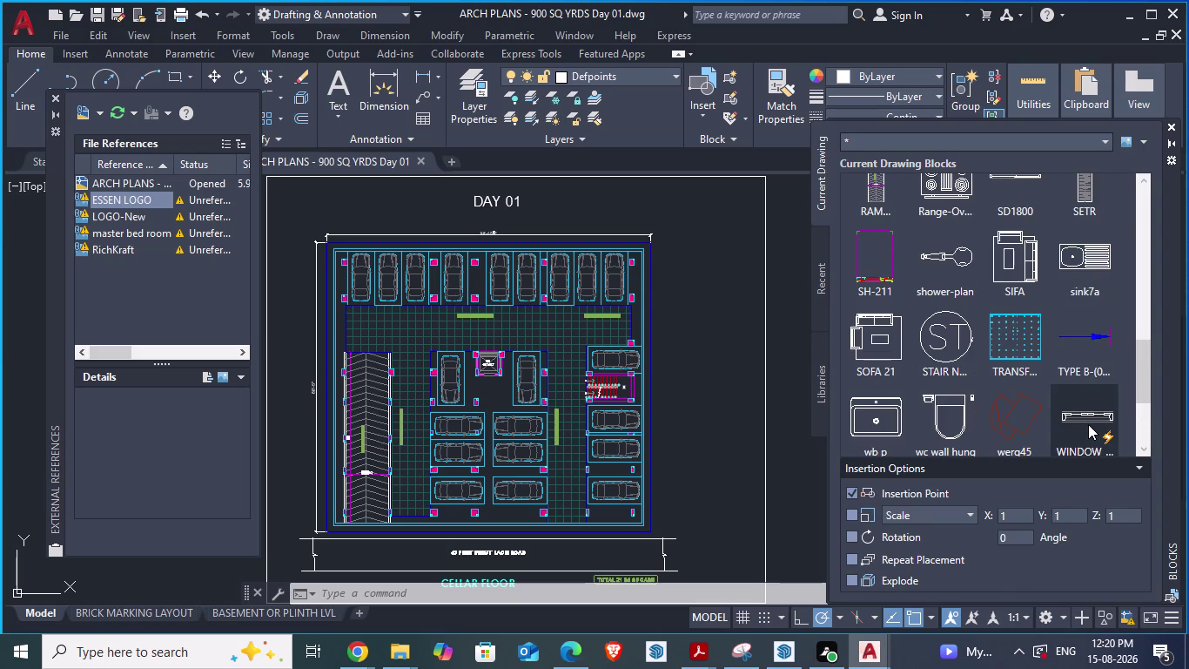
scroll(up, 3)
scroll(up, 3)
scroll(up, 3)
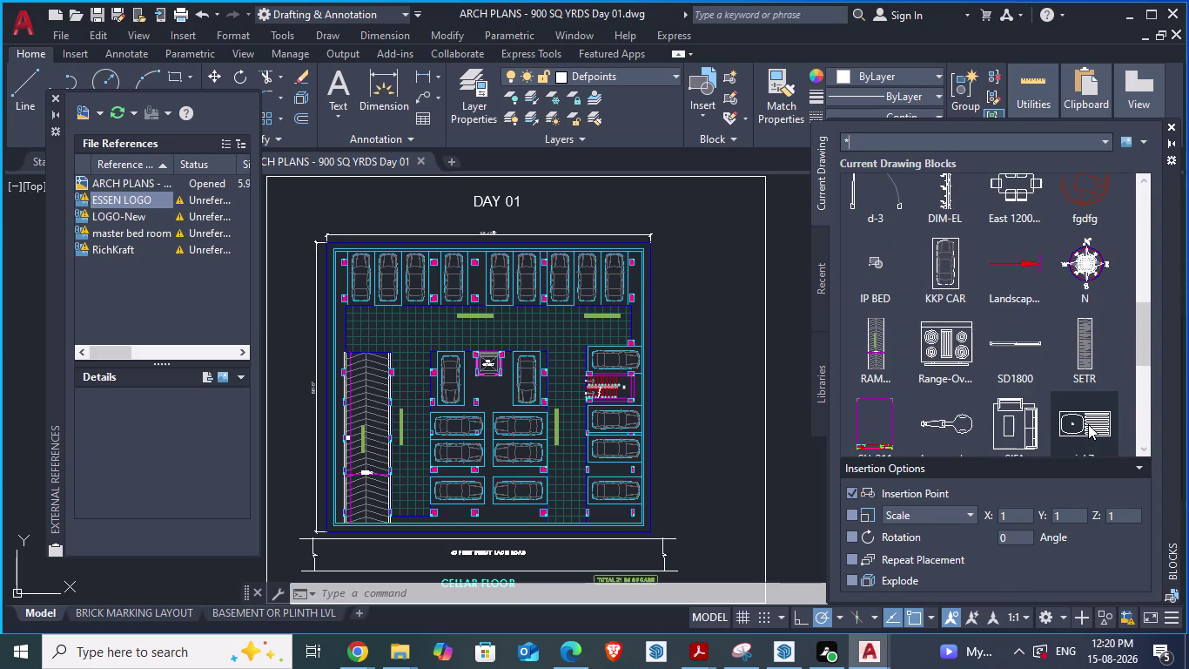
scroll(up, 3)
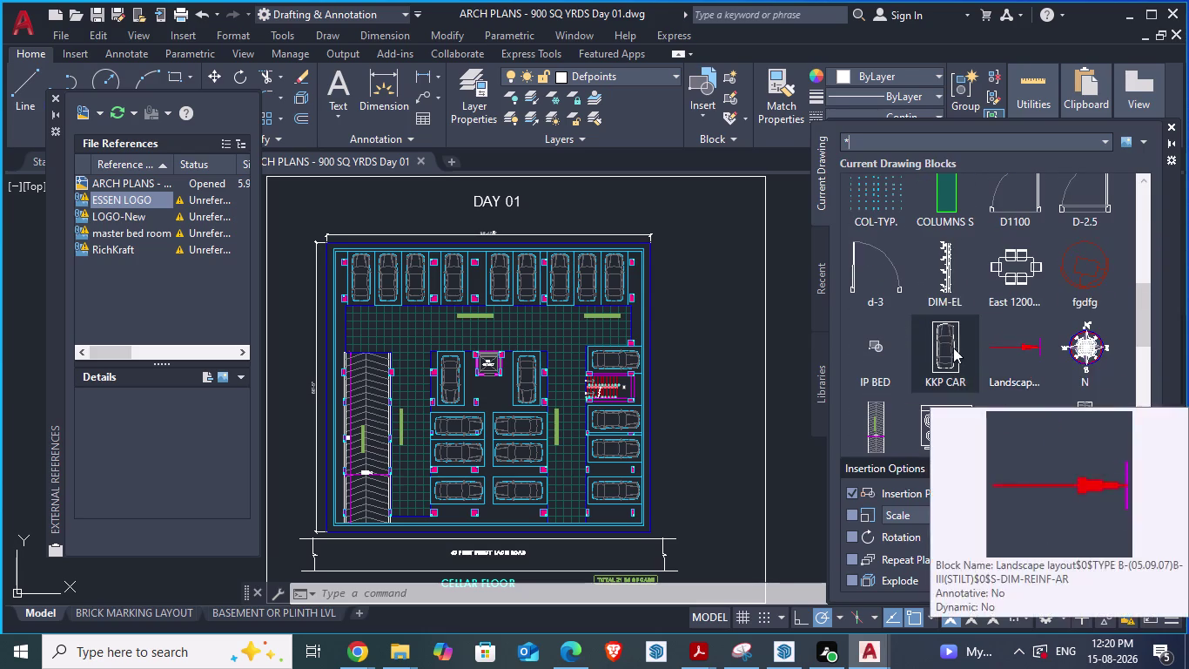
scroll(up, 3)
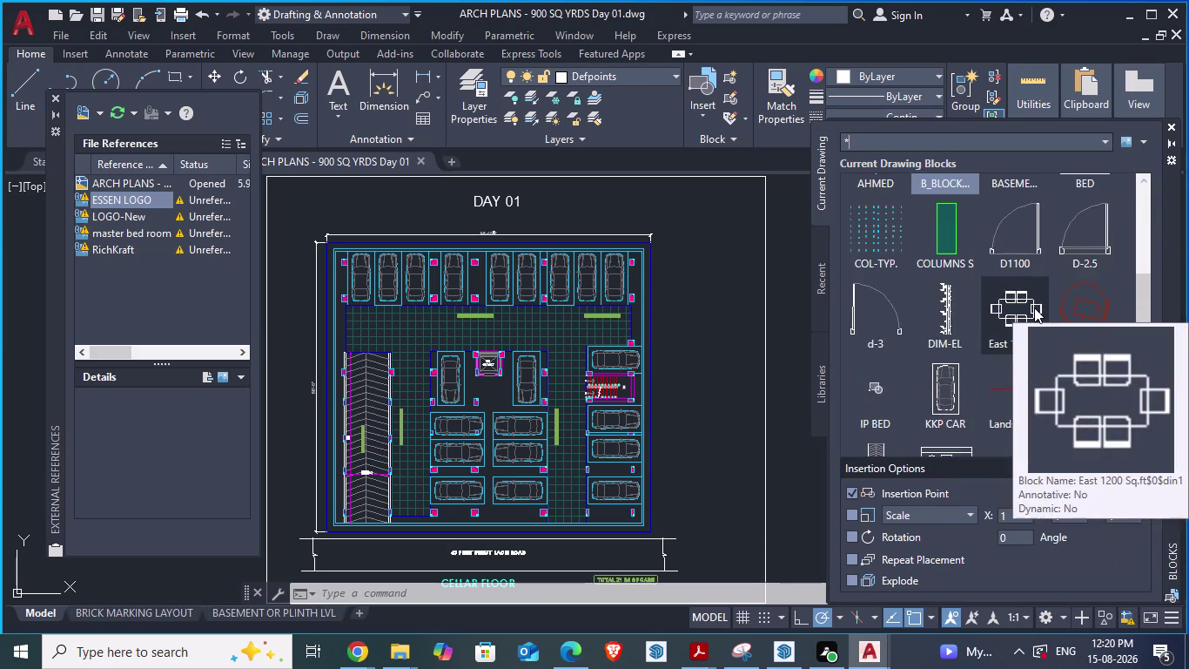
scroll(up, 3)
scroll(up, 3)
scroll(up, 3)
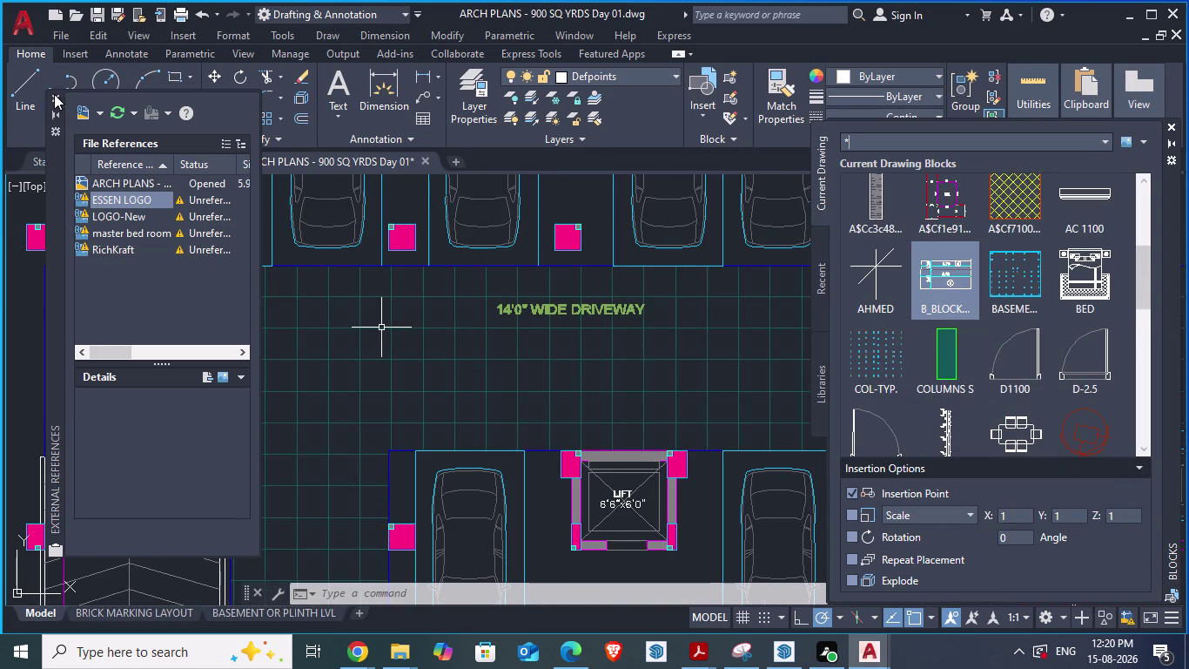
Inspect the ARCH PLANS, master bed room and RichKraft xref details, then close the palette.
click(132, 184)
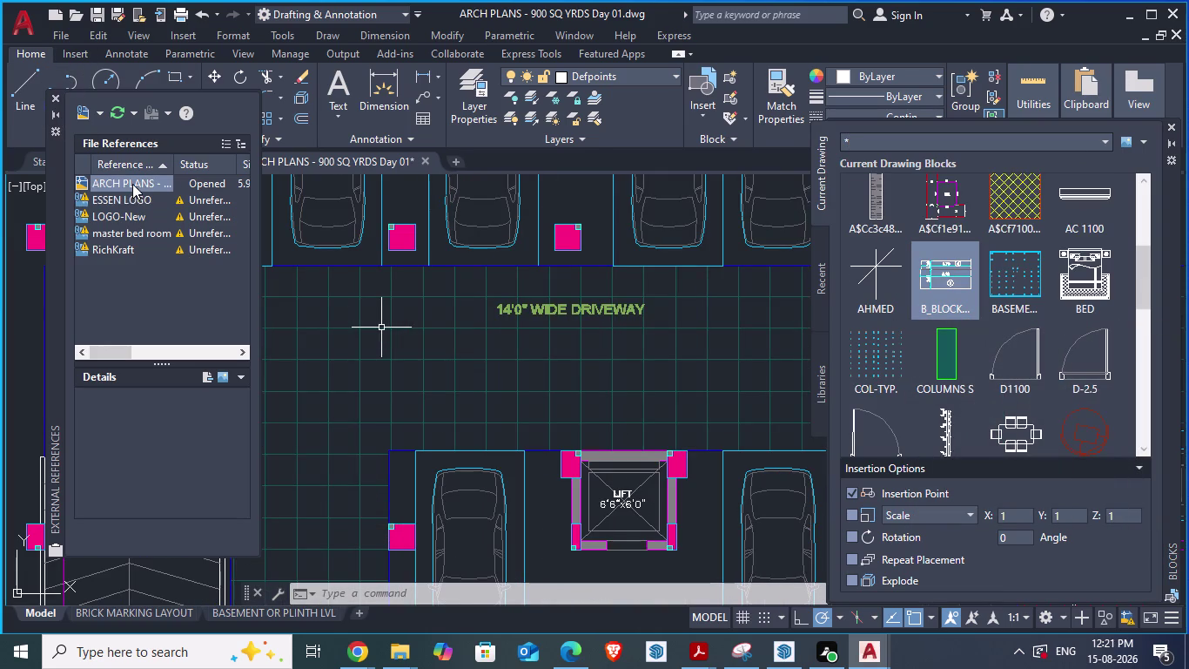
click(121, 219)
click(118, 234)
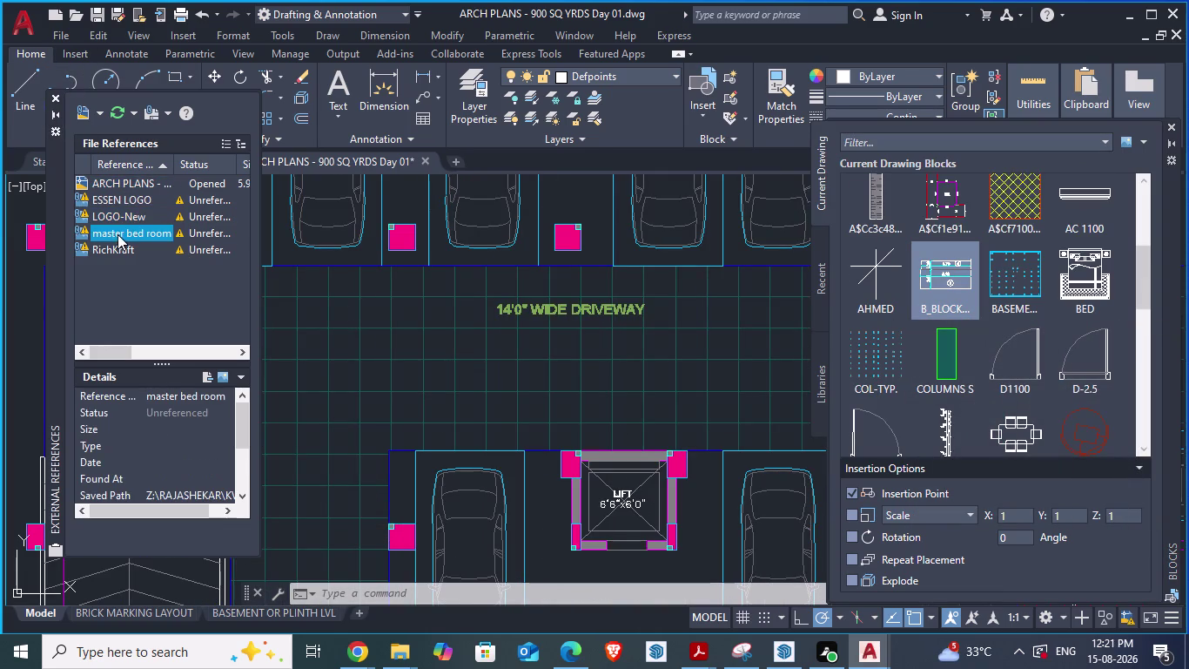
click(115, 245)
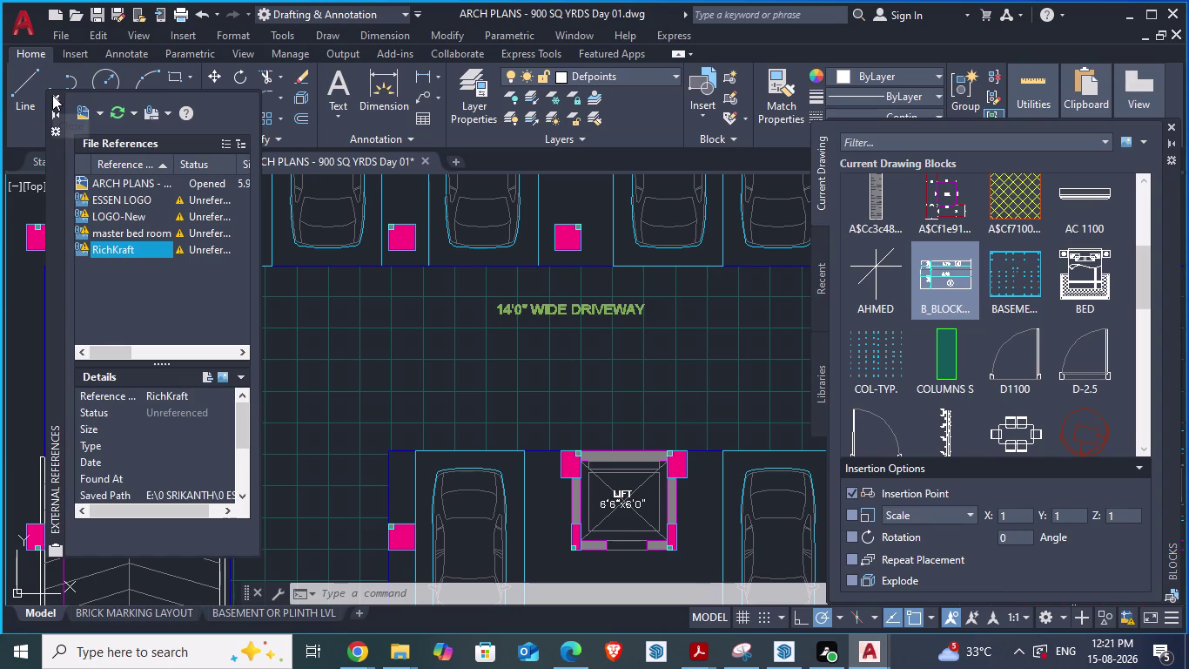
click(52, 95)
Zoom to the plan's lower-left corner and start an aligned dimension with DA.
scroll(down, 3)
scroll(up, 3)
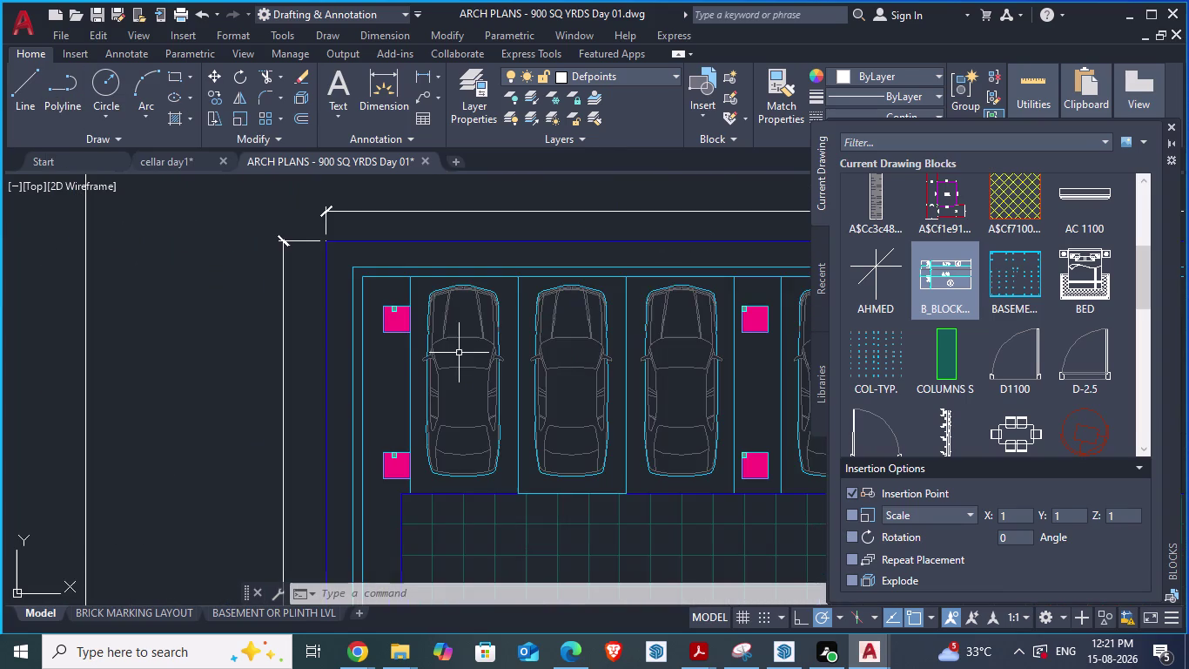
scroll(up, 3)
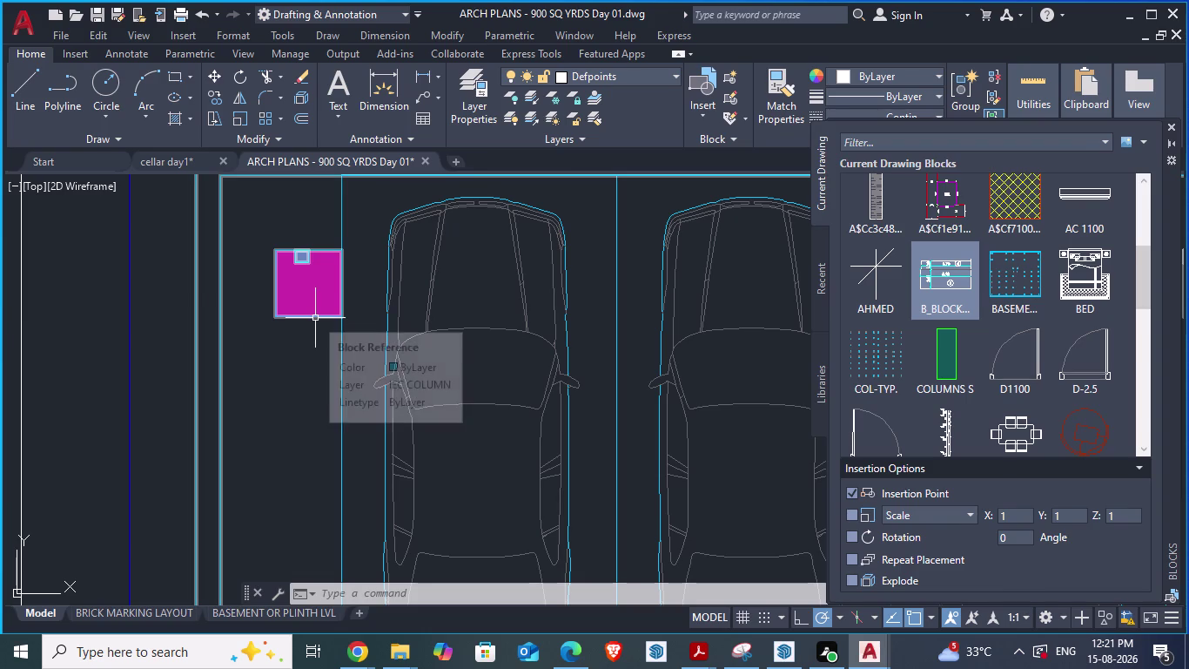
scroll(down, 3)
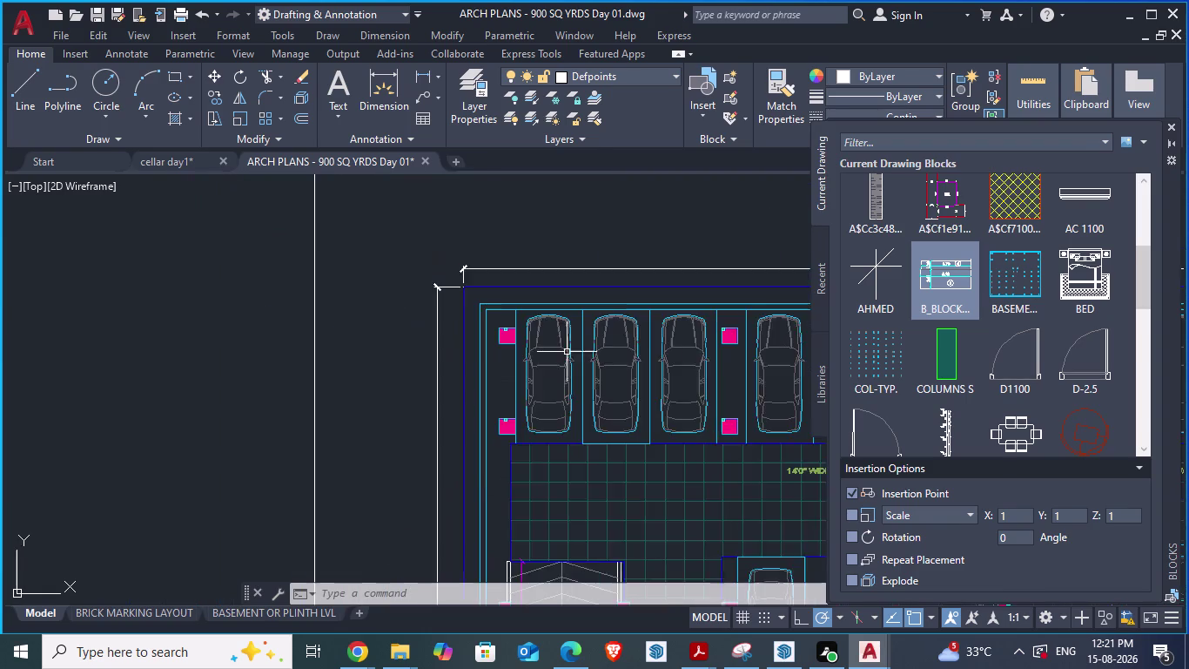
scroll(down, 3)
scroll(down, 3)
scroll(up, 3)
scroll(up, 3)
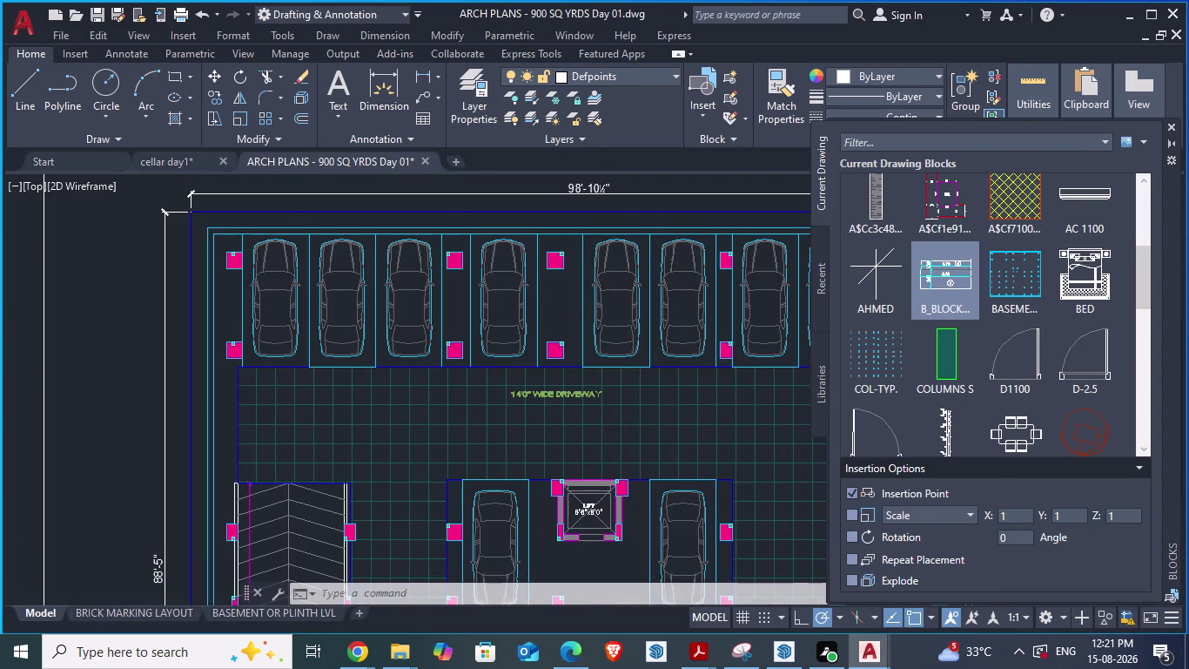
scroll(down, 3)
scroll(up, 3)
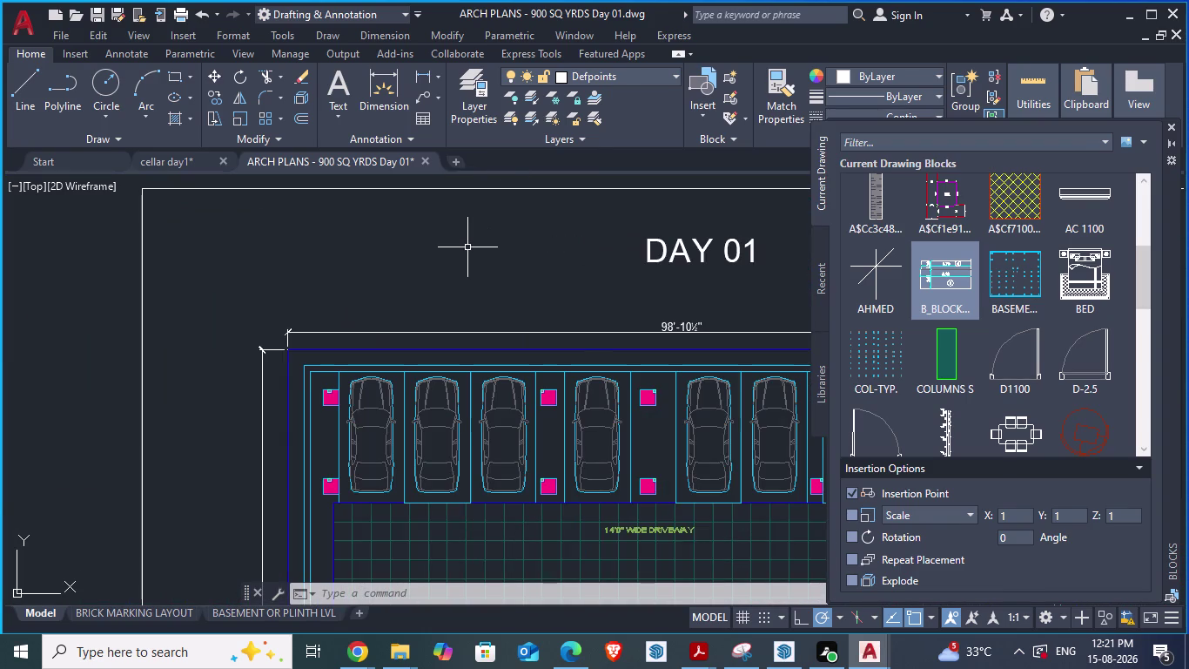
scroll(down, 3)
scroll(down, 3)
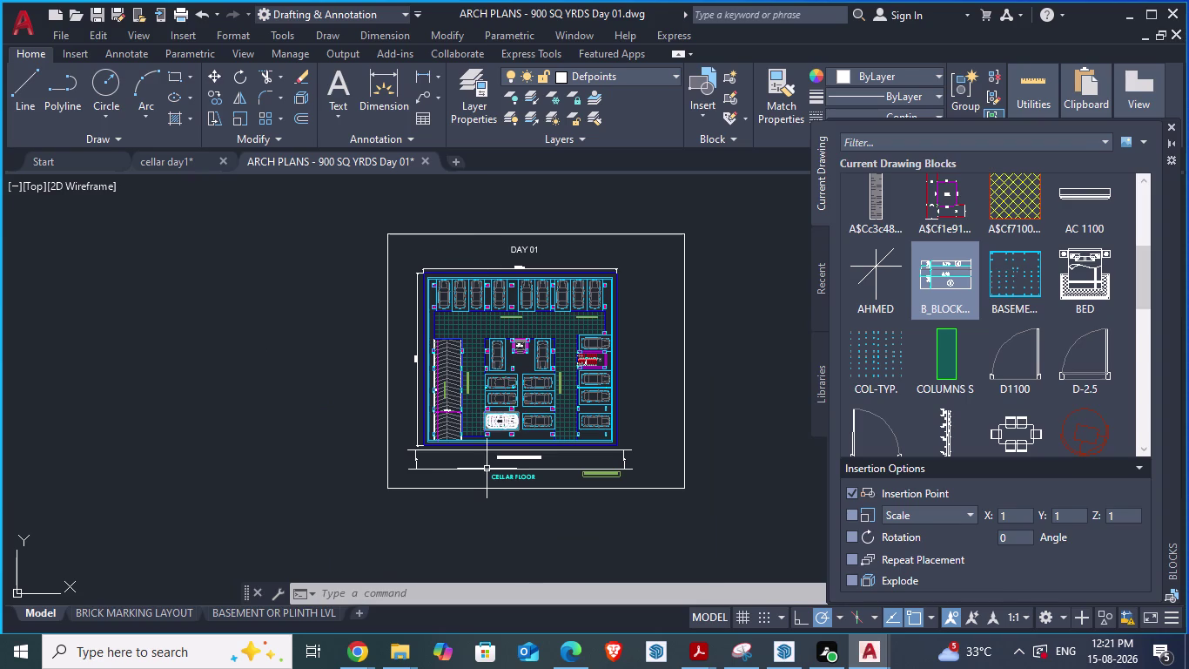
scroll(up, 3)
scroll(up, 3)
scroll(up, 3)
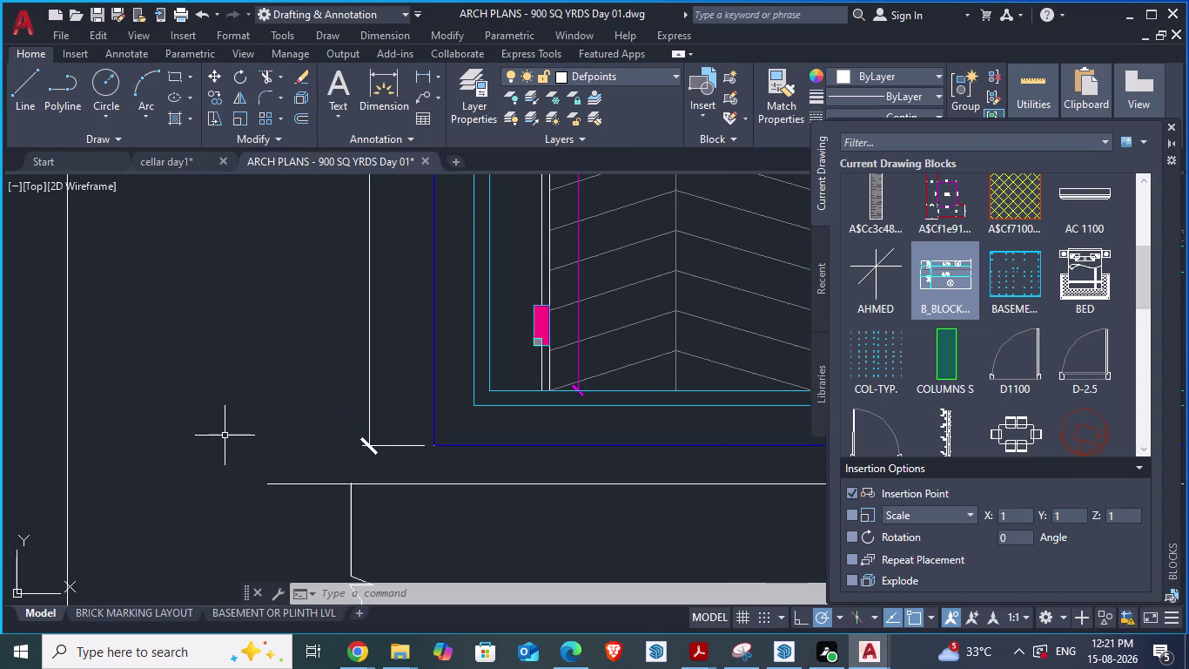
scroll(down, 3)
scroll(up, 3)
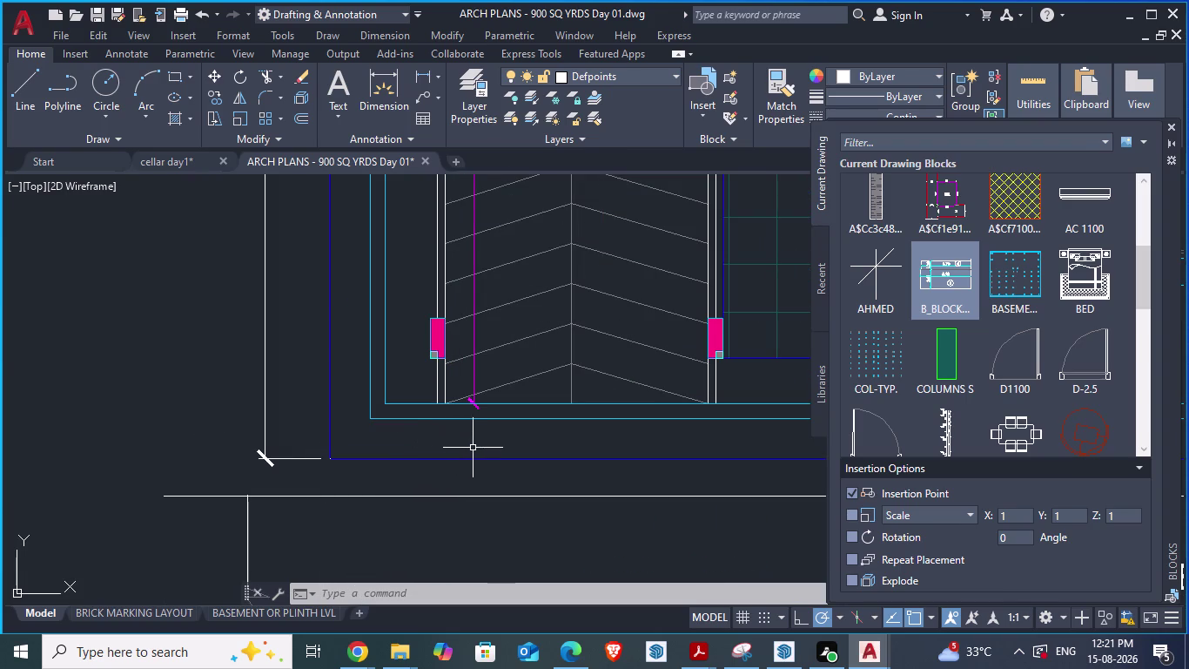
text(da)
key(Return)
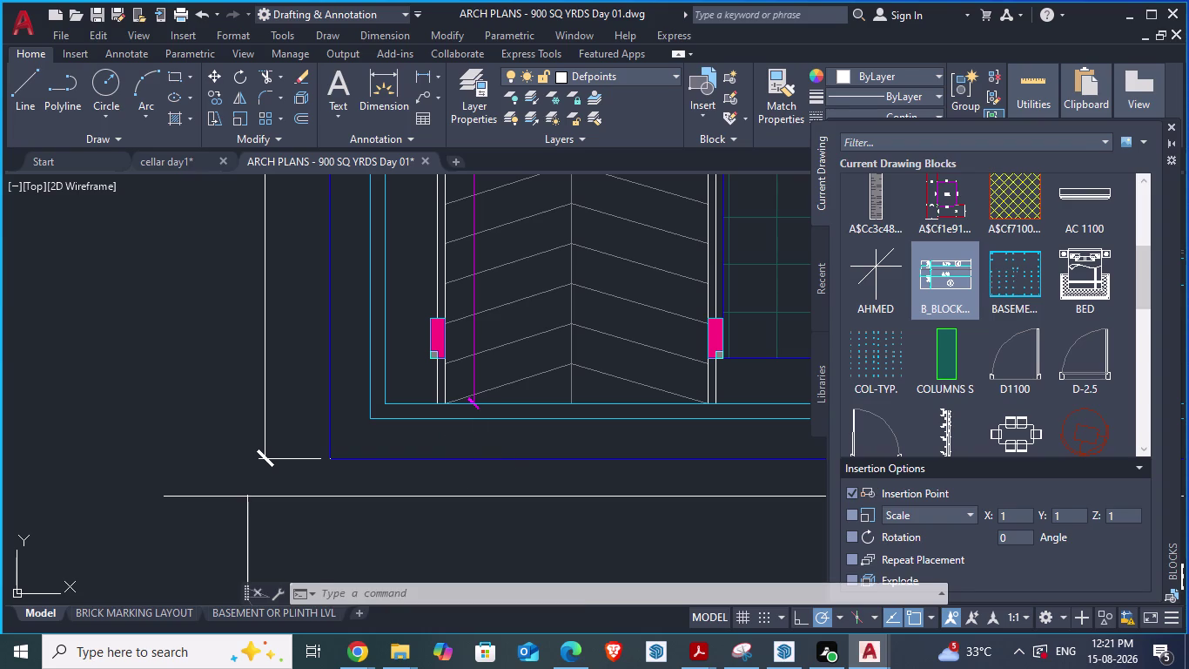
scroll(up, 3)
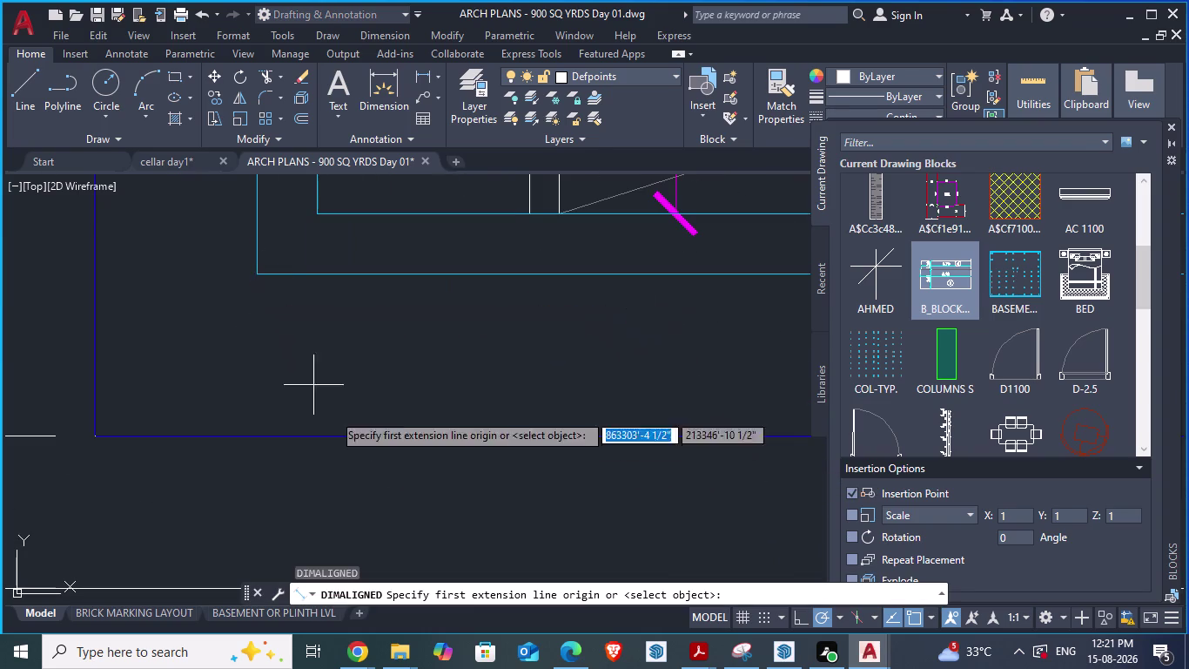
Pick a first point on the top boundary, then cancel the aligned dimension.
scroll(down, 3)
scroll(down, 3)
scroll(down, 3)
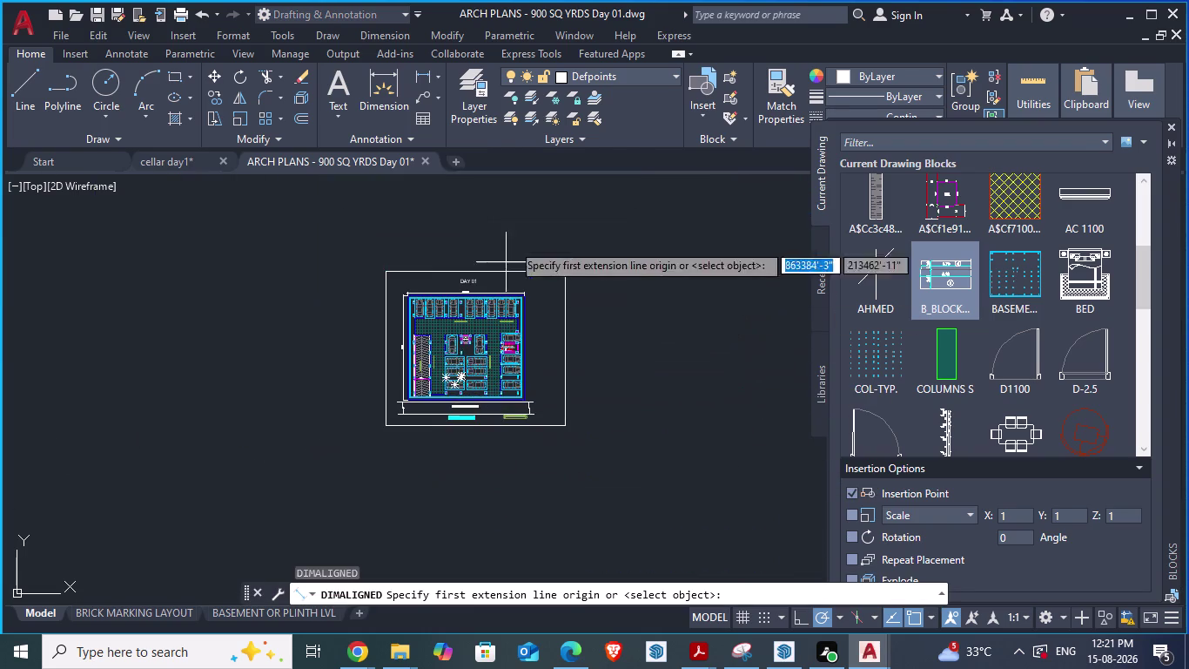
scroll(up, 3)
scroll(up, 3)
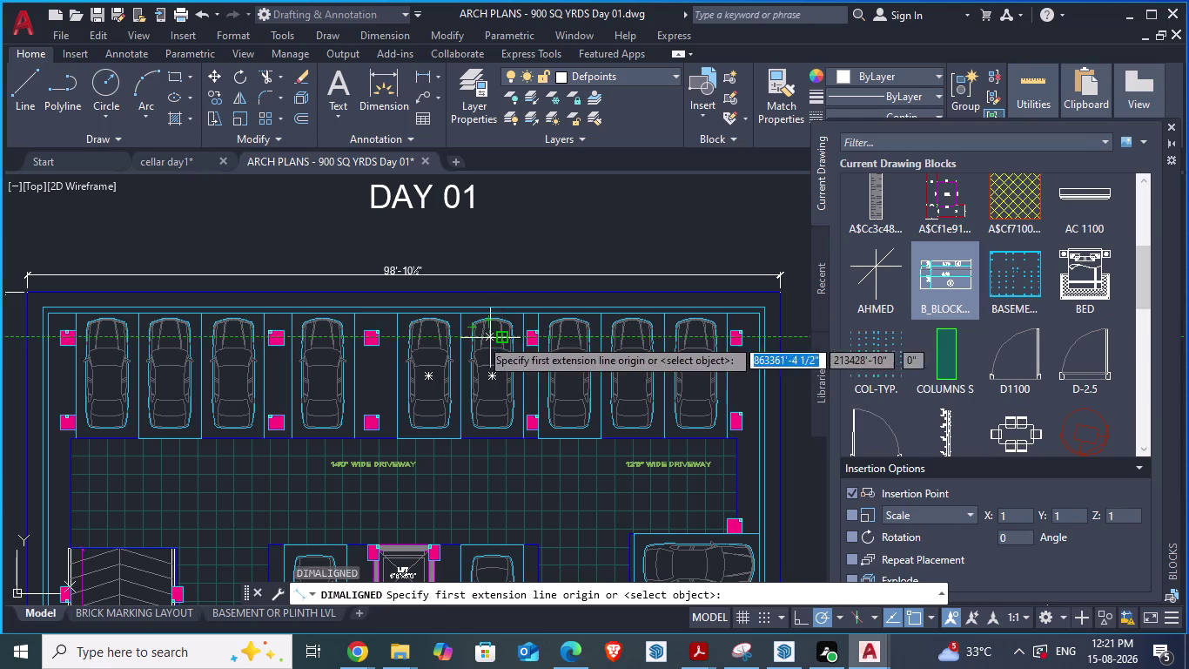
scroll(up, 3)
click(428, 272)
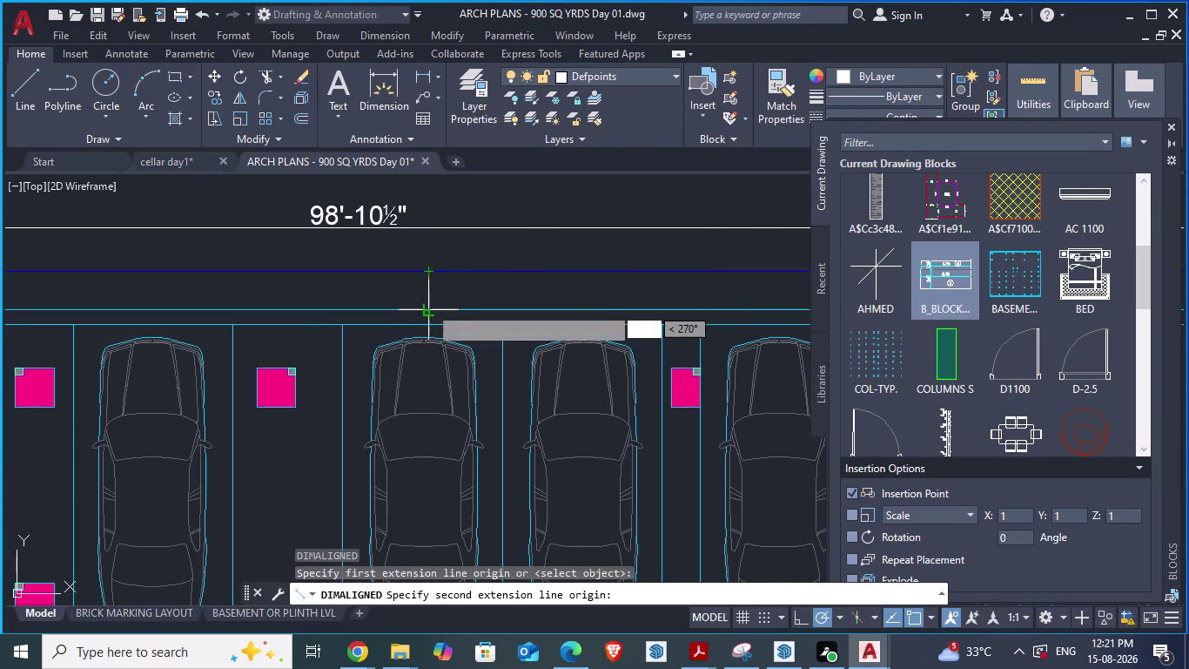
key(Escape)
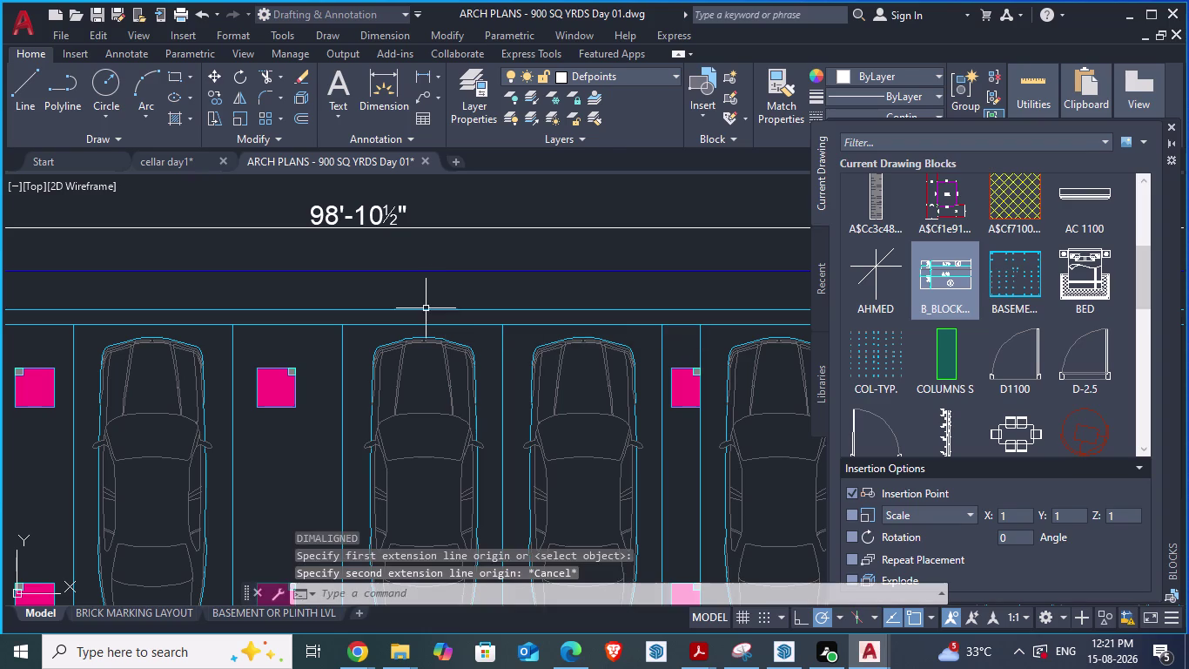
Retry the aligned dimension twice with DA, cancelling both attempts without placing anything.
scroll(down, 3)
scroll(up, 3)
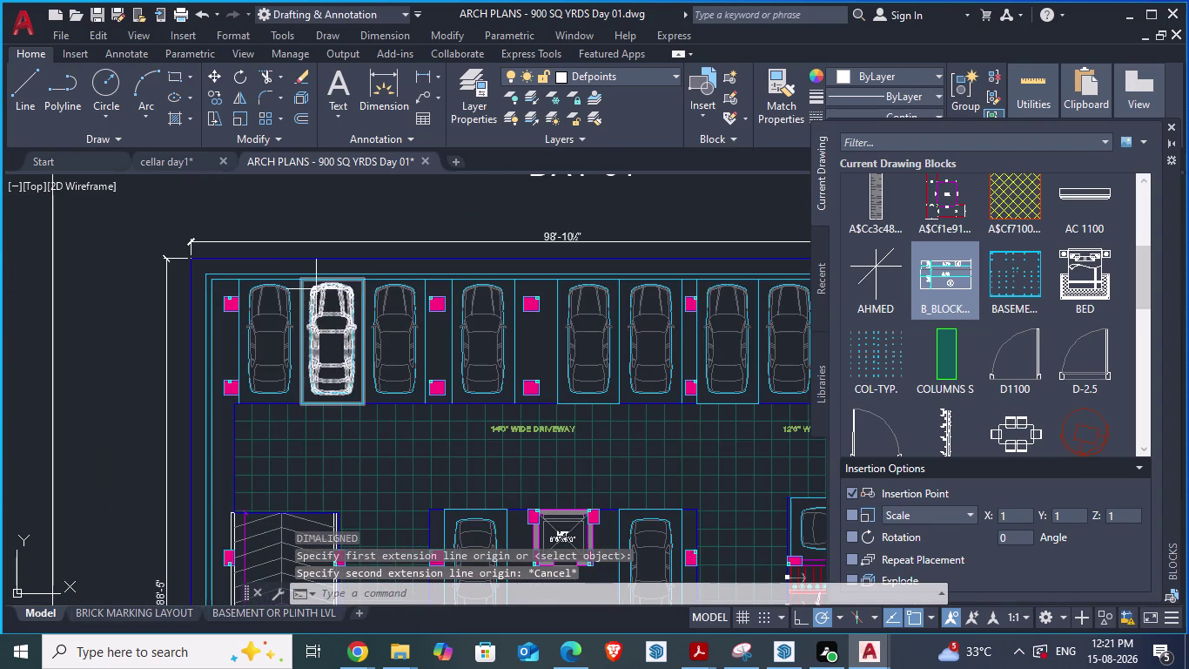
scroll(up, 3)
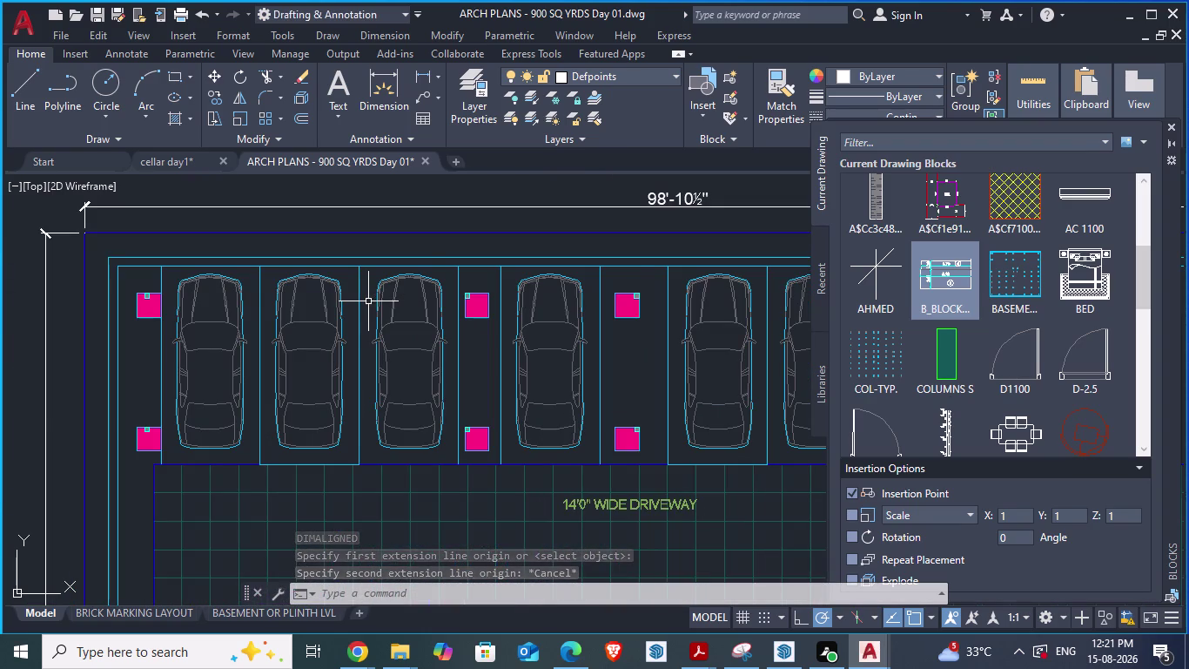
scroll(up, 3)
text(da)
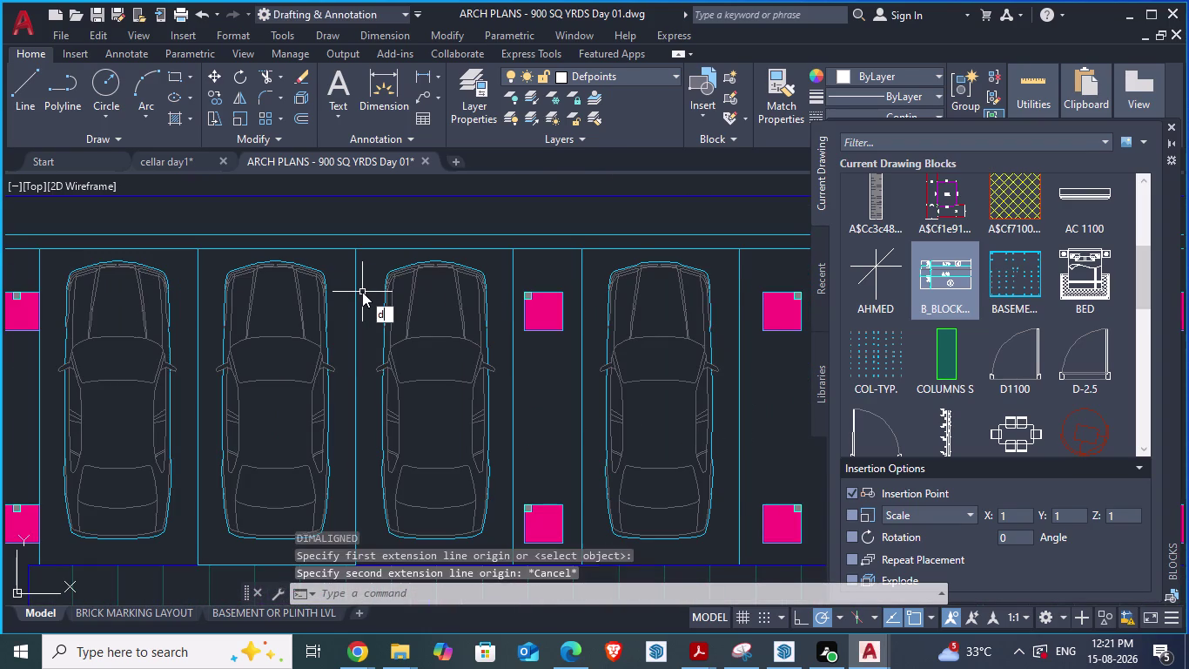
key(Return)
click(319, 232)
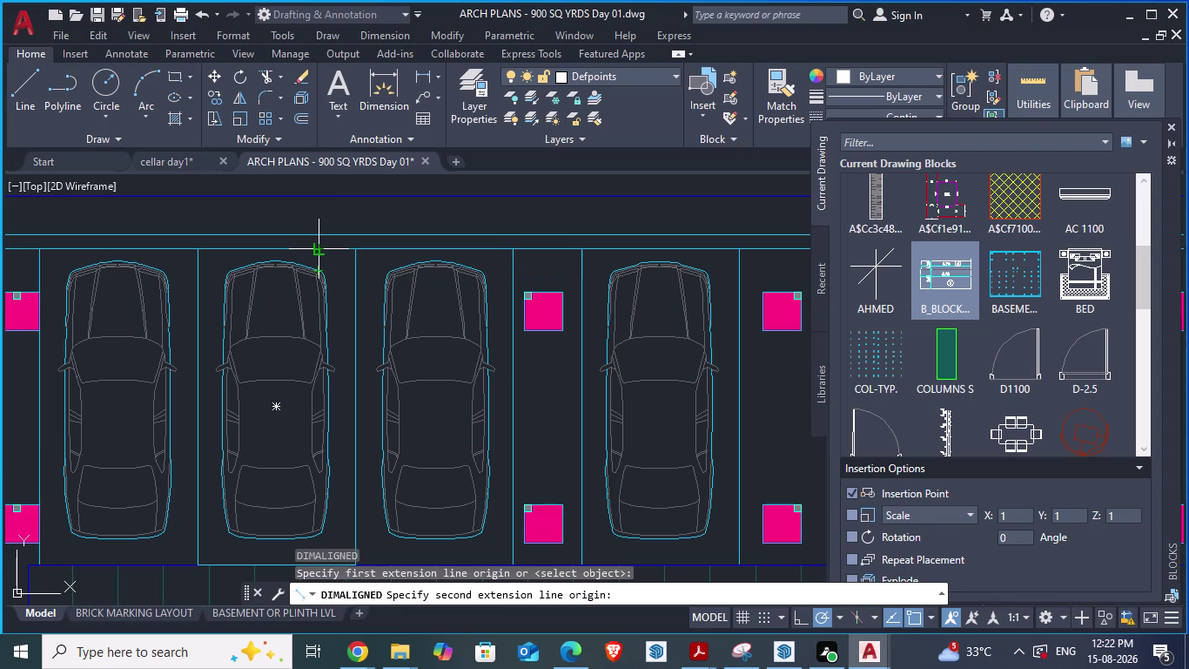
key(Escape)
scroll(down, 3)
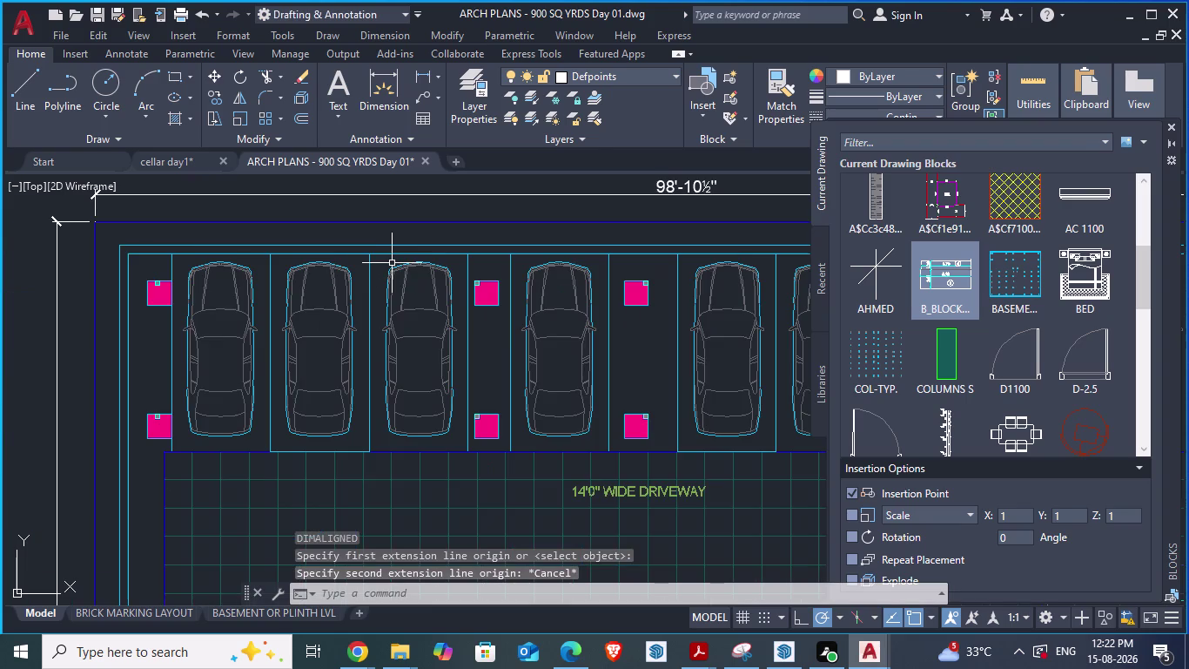
scroll(up, 3)
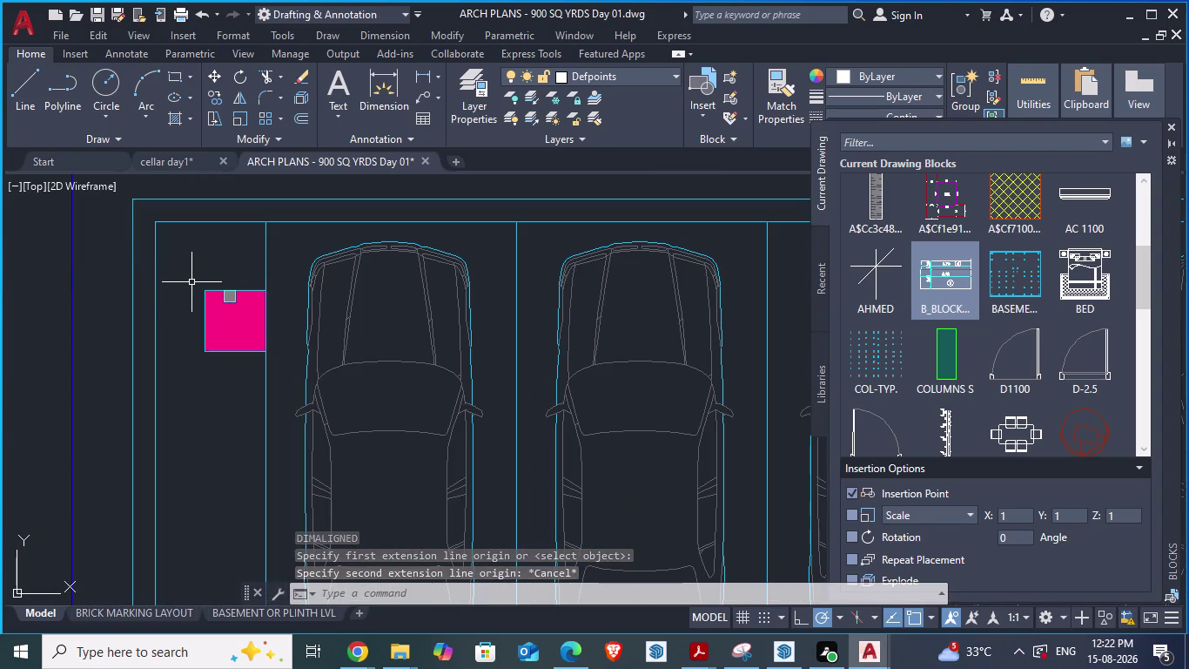
text(da)
key(Return)
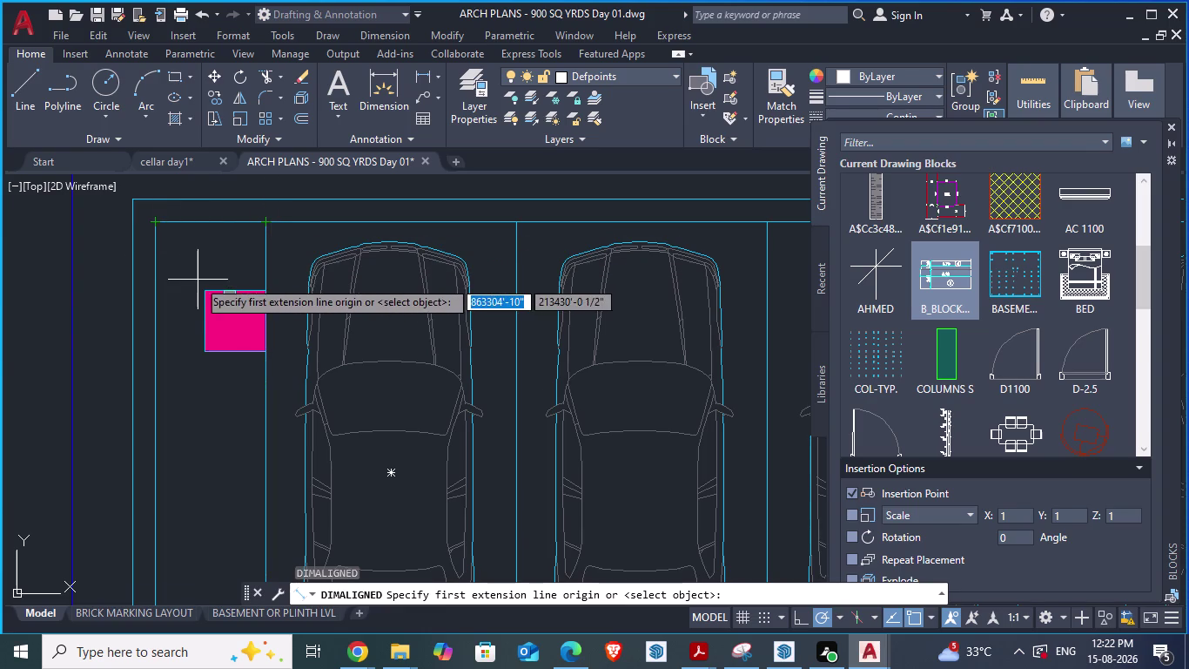
key(Escape)
Zoom over the 98'-10½" and 88'-5" boundary dimensions, then switch to cellar day1.
scroll(down, 3)
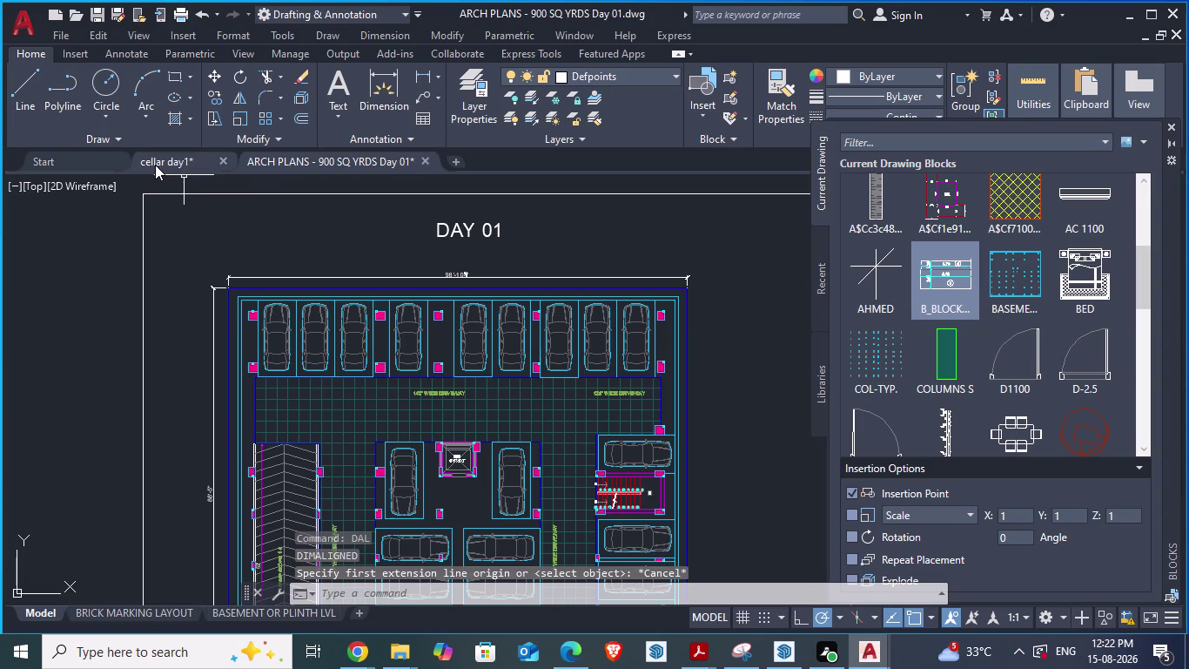
scroll(up, 3)
scroll(up, 3)
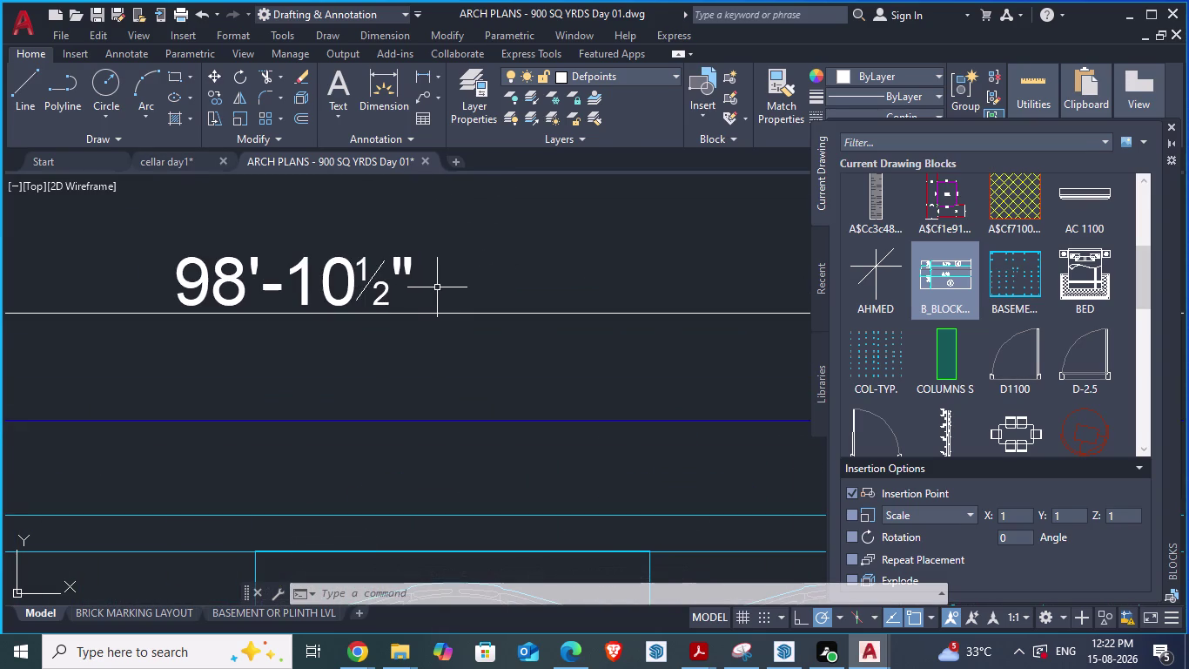
scroll(down, 3)
scroll(down, 3)
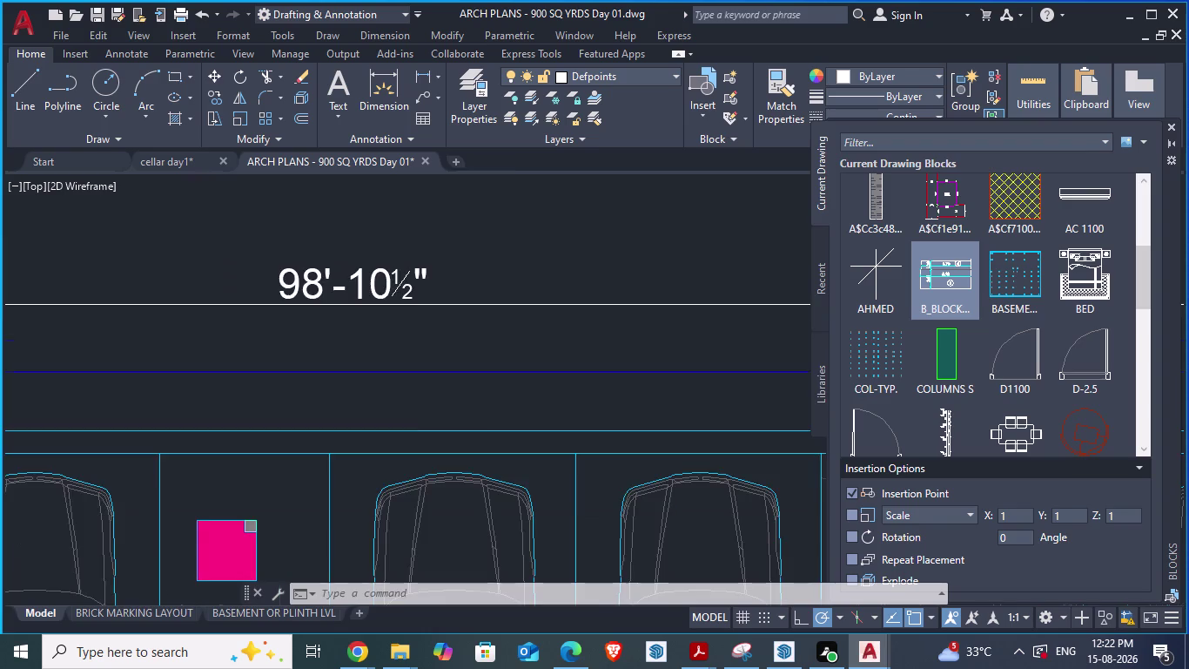
scroll(down, 3)
scroll(down, 3)
scroll(up, 3)
scroll(up, 3)
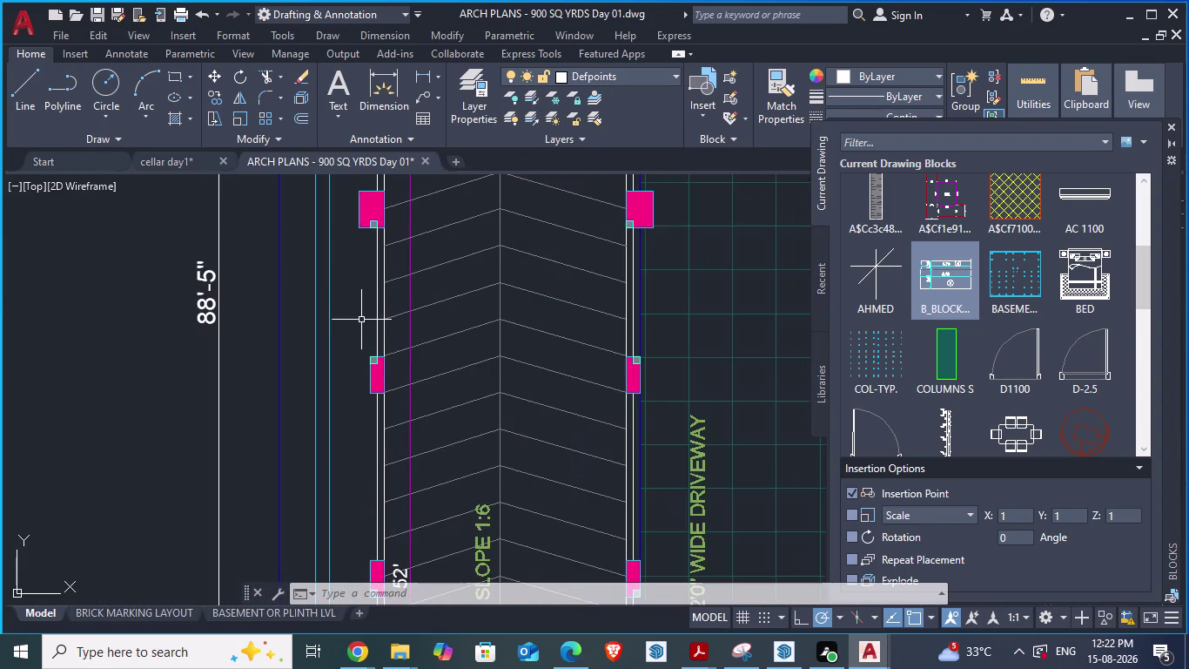
scroll(down, 3)
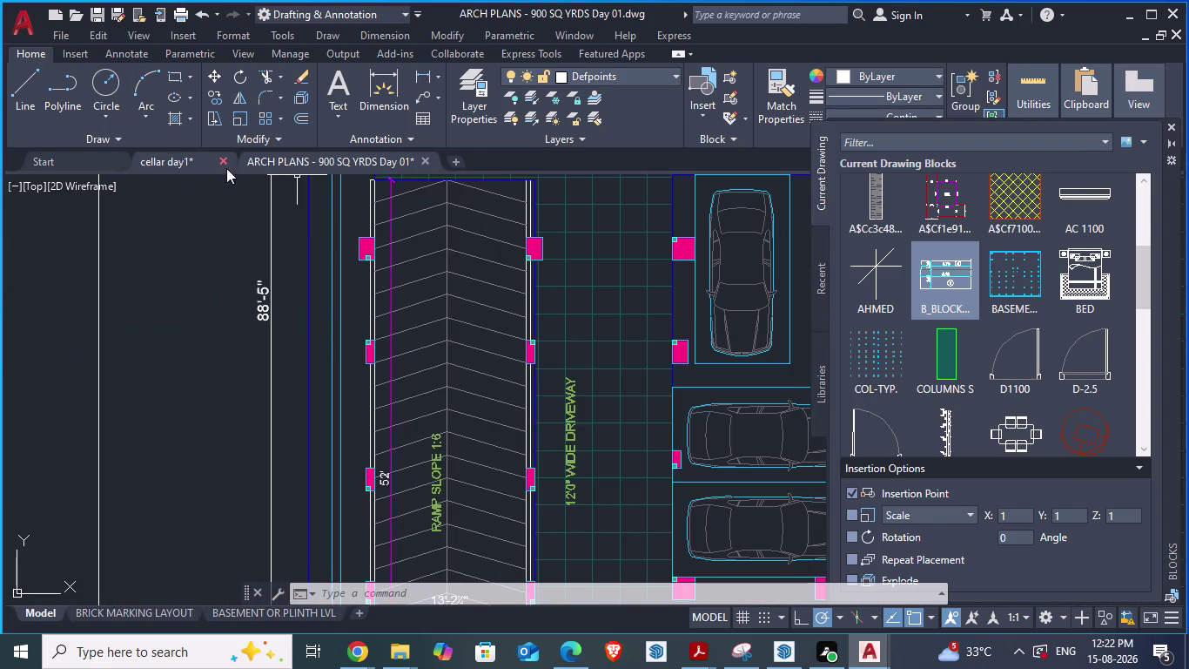
click(188, 165)
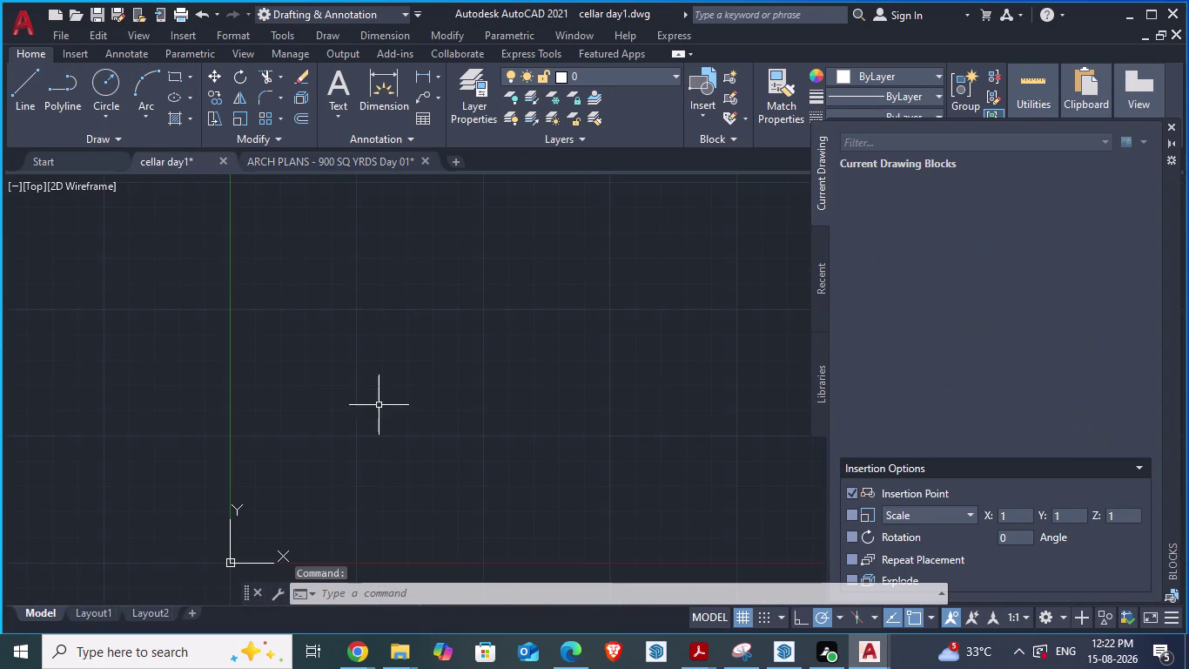
Start RECTANG and place the rectangle's first corner in cellar day1.
scroll(down, 3)
scroll(down, 3)
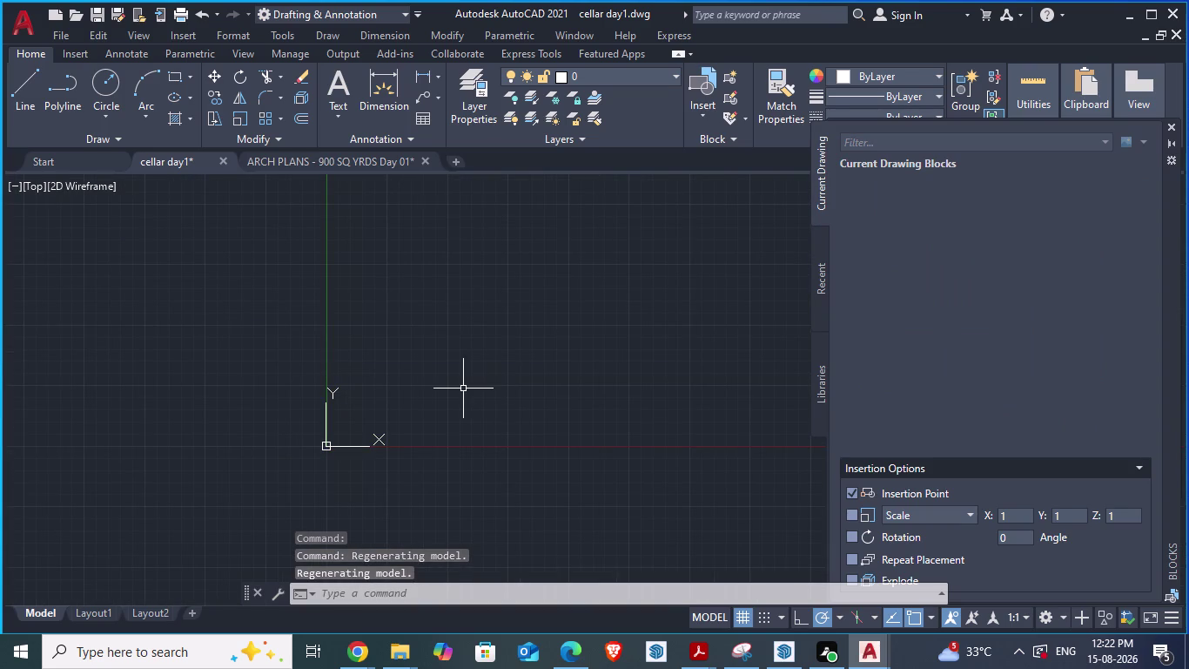
text(re)
key(c)
scroll(up, 3)
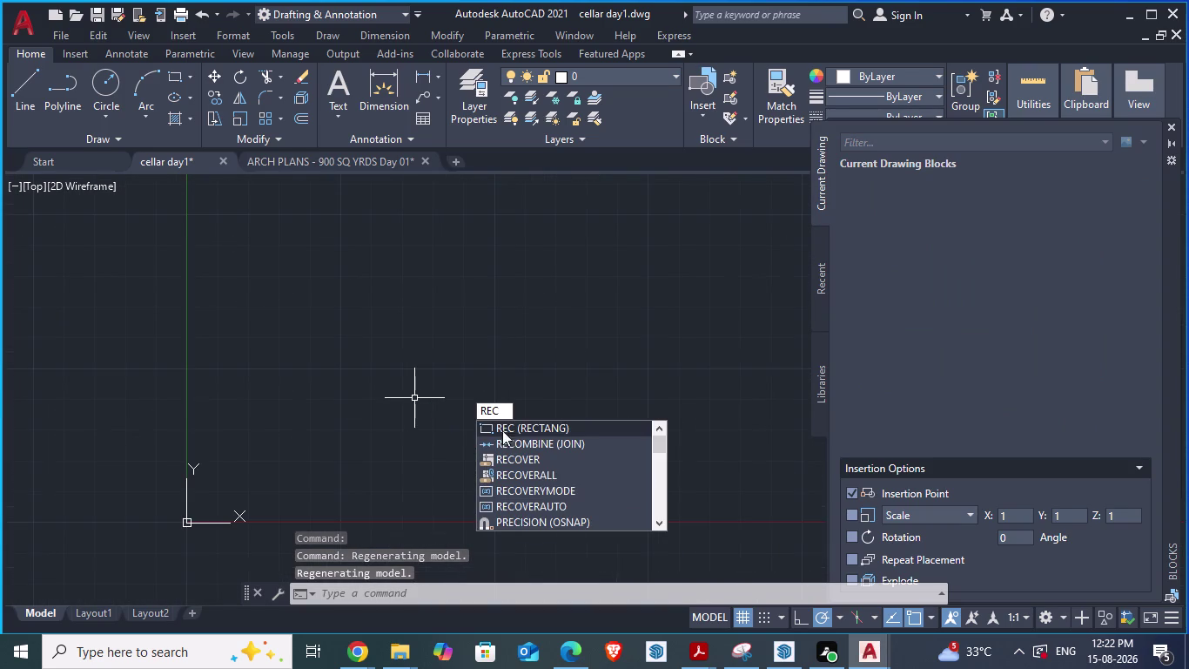
click(534, 422)
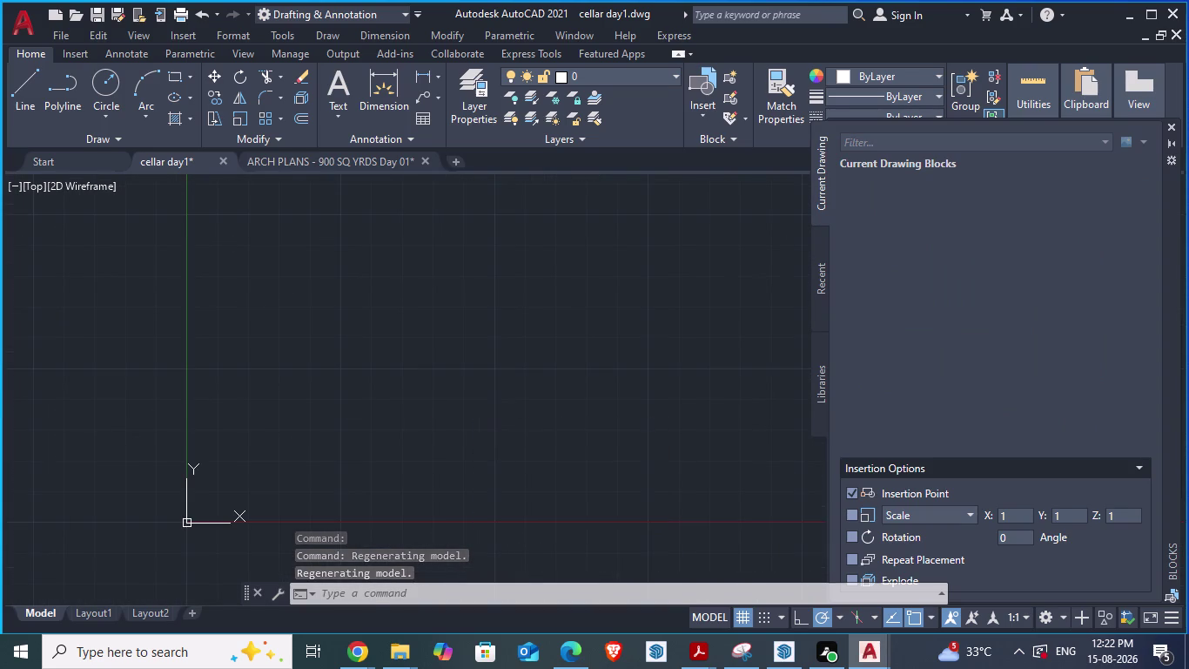
click(308, 345)
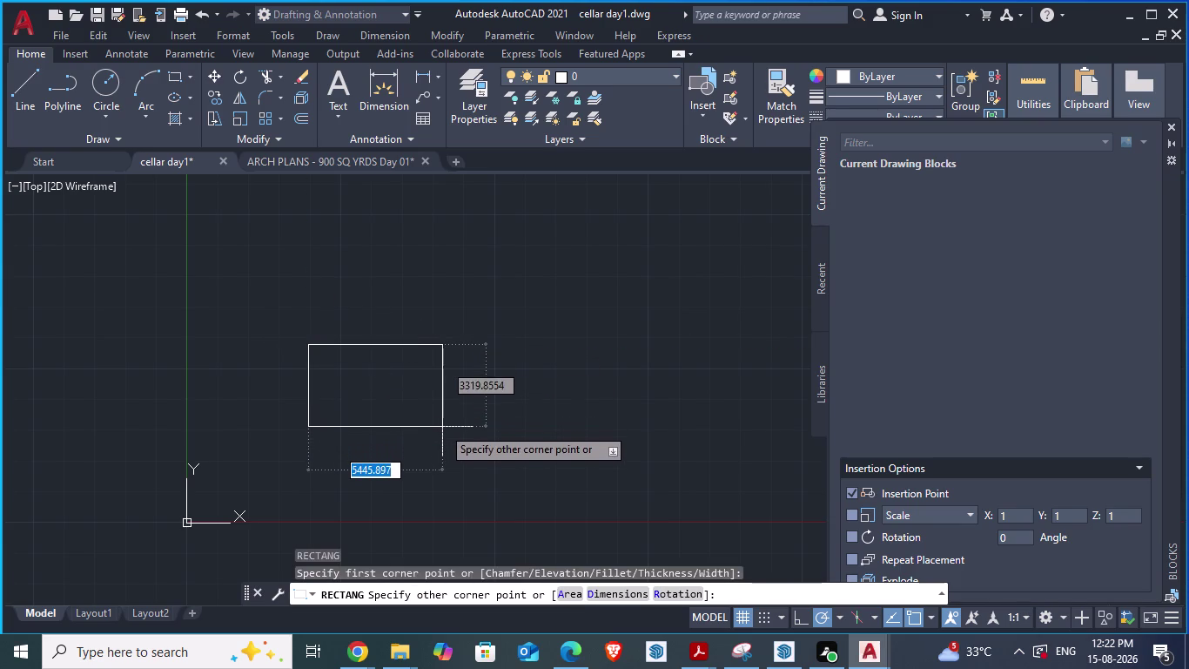
Enter 98'10-1/2",88'5" as the rectangle's size and place its opposite corner.
text(9)
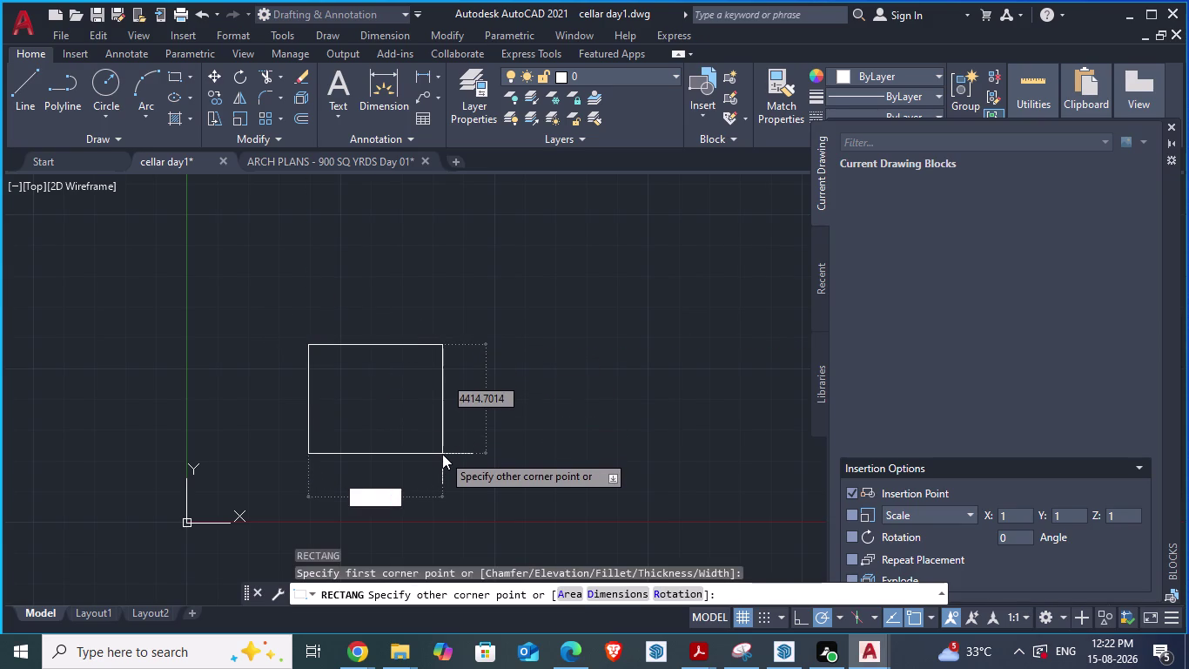
text(8')
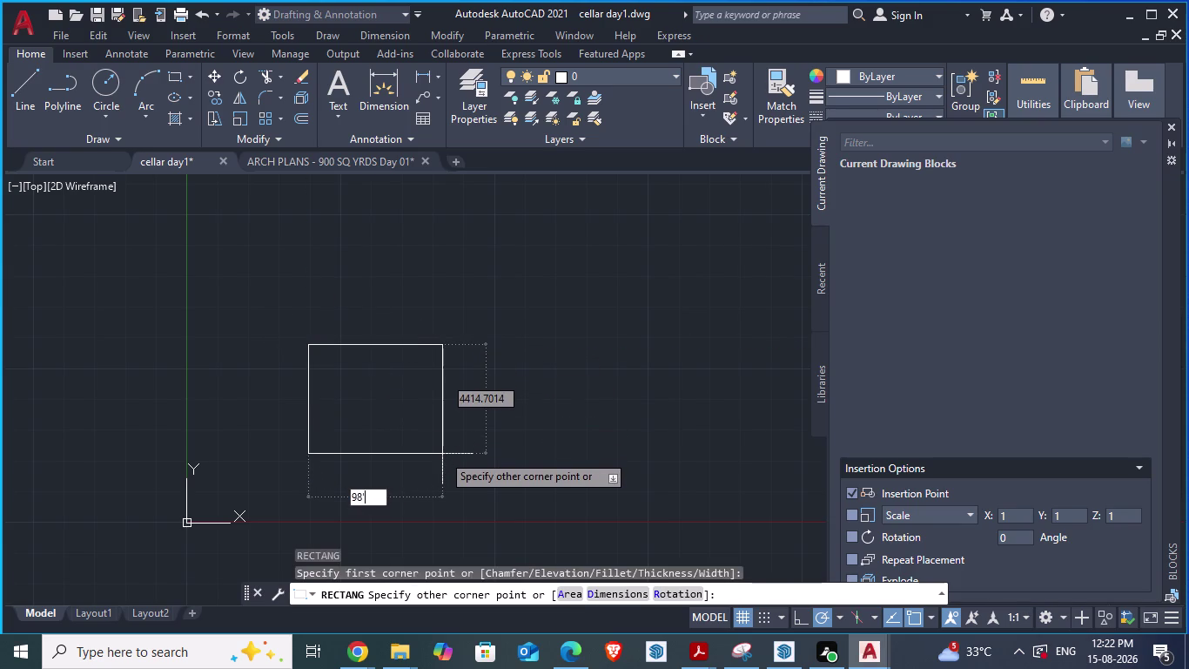
text(1)
text(0)
key(1)
text(/)
text(2")
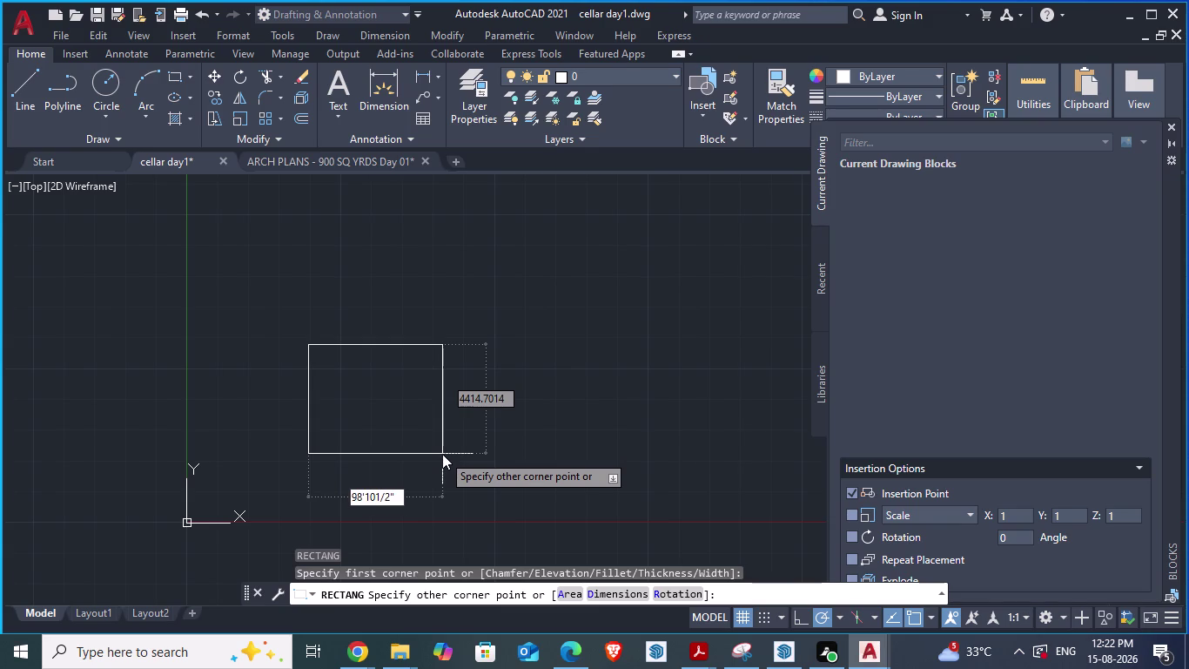
key(comma)
text(88')
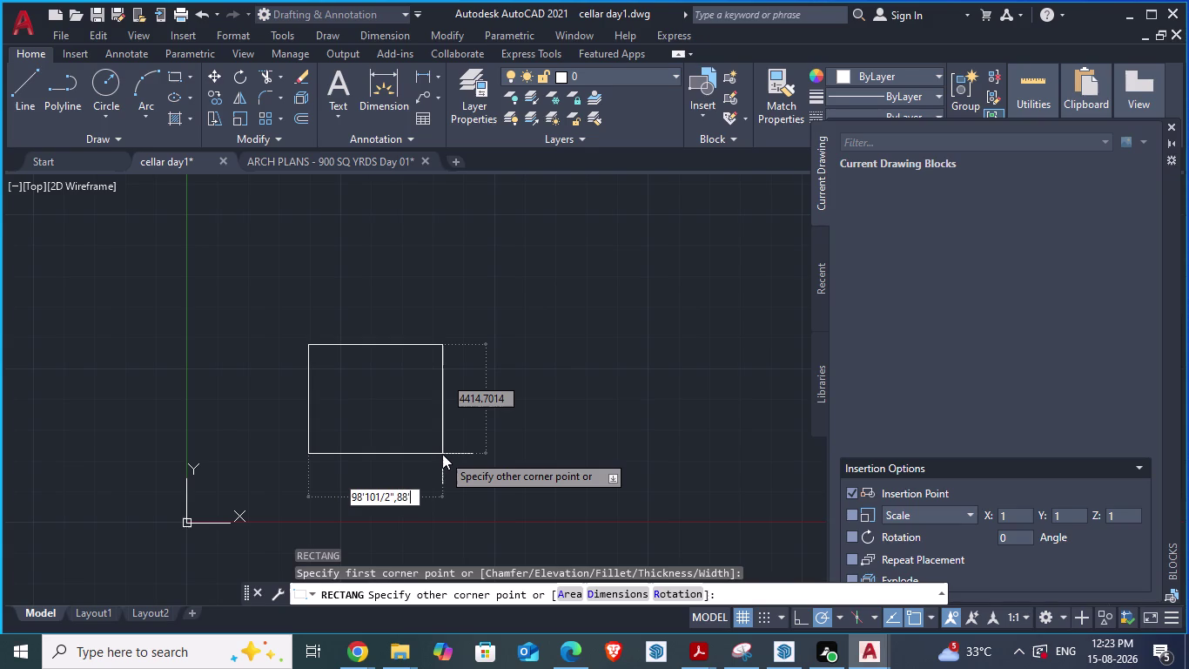
key(5)
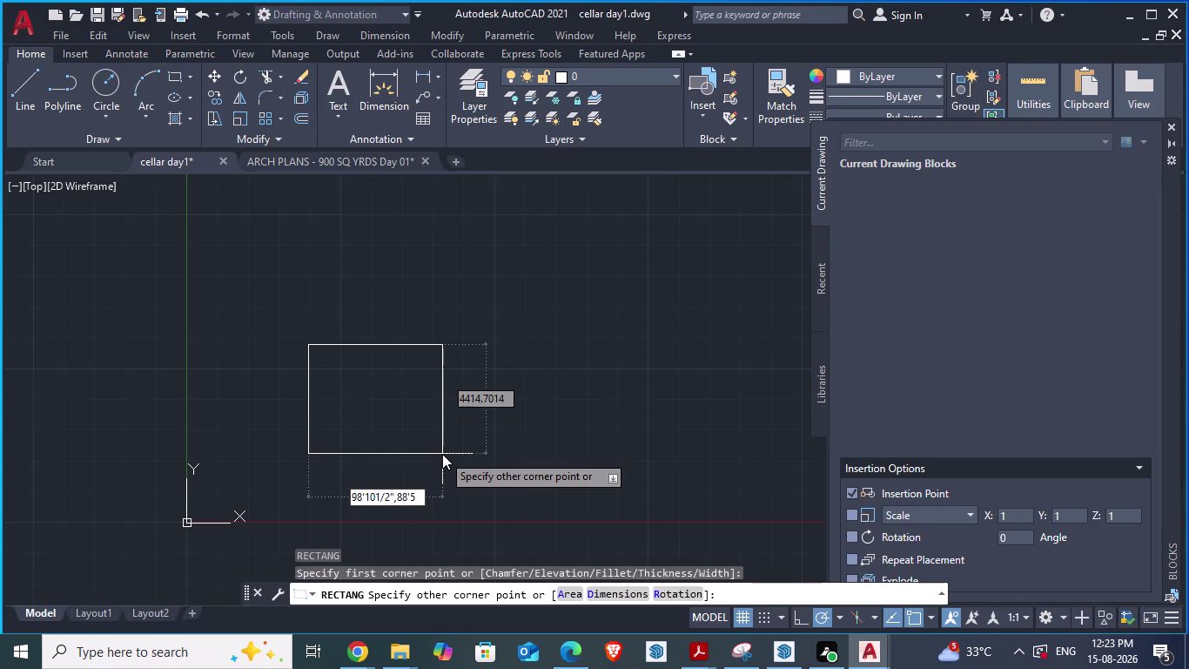
key(shift+quotedbl)
key(Return)
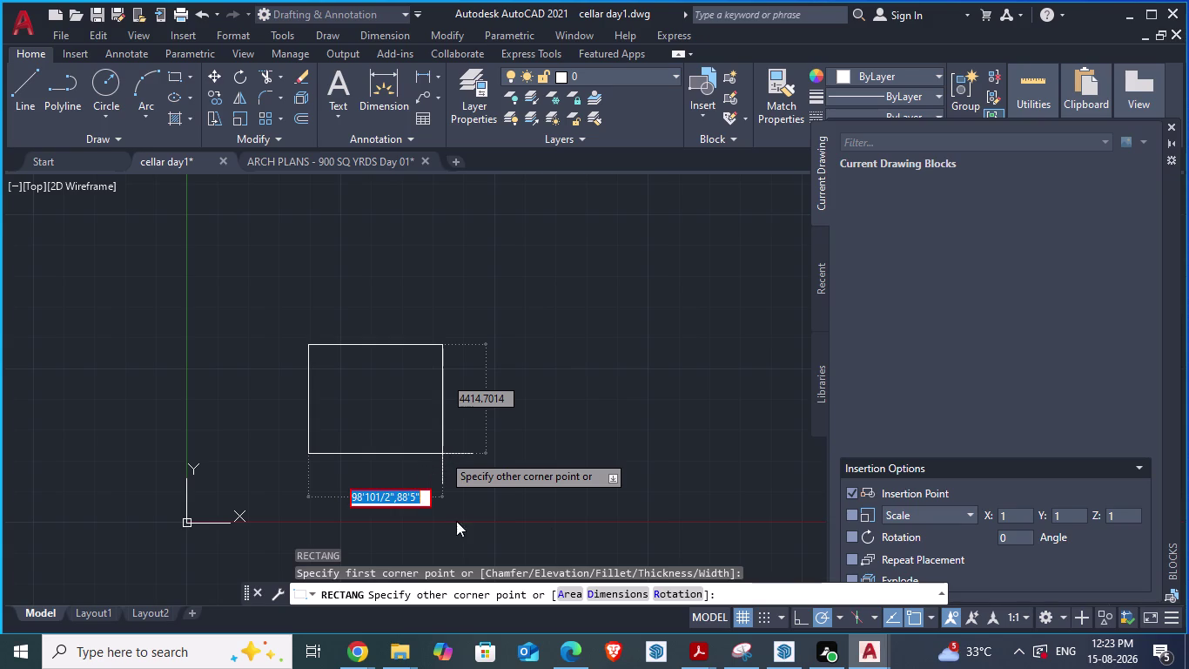
click(551, 527)
Zoom to the new rectangle and switch back to the ARCH PLANS Day 01 drawing.
scroll(down, 3)
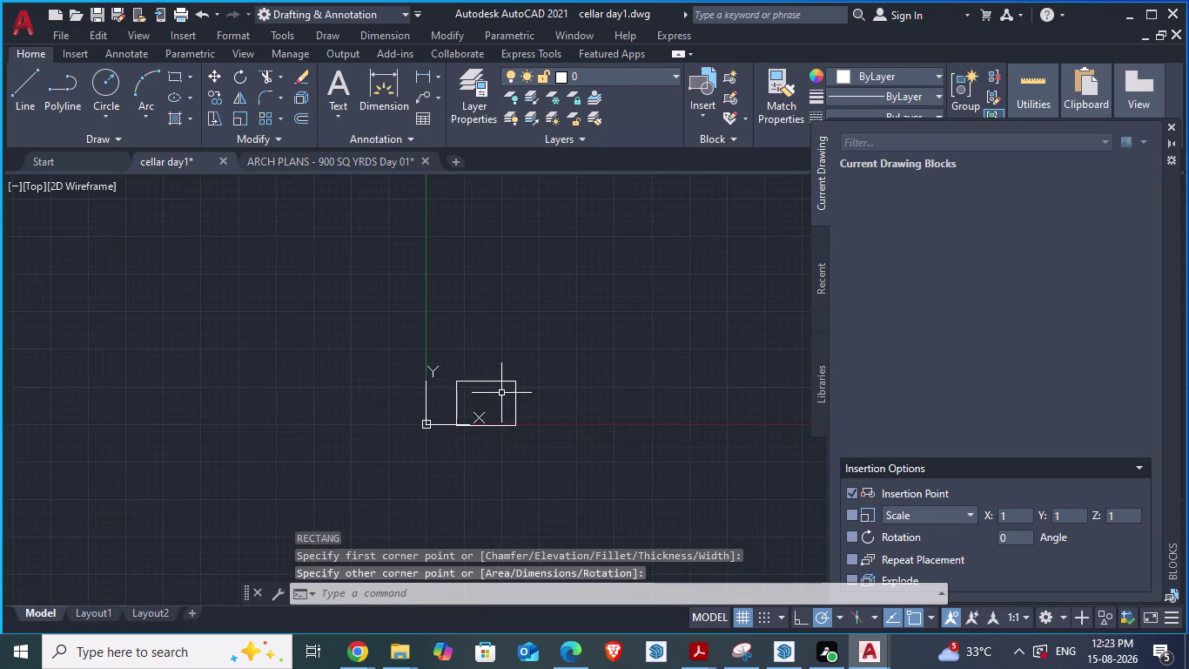
scroll(up, 3)
key(alt+Tab)
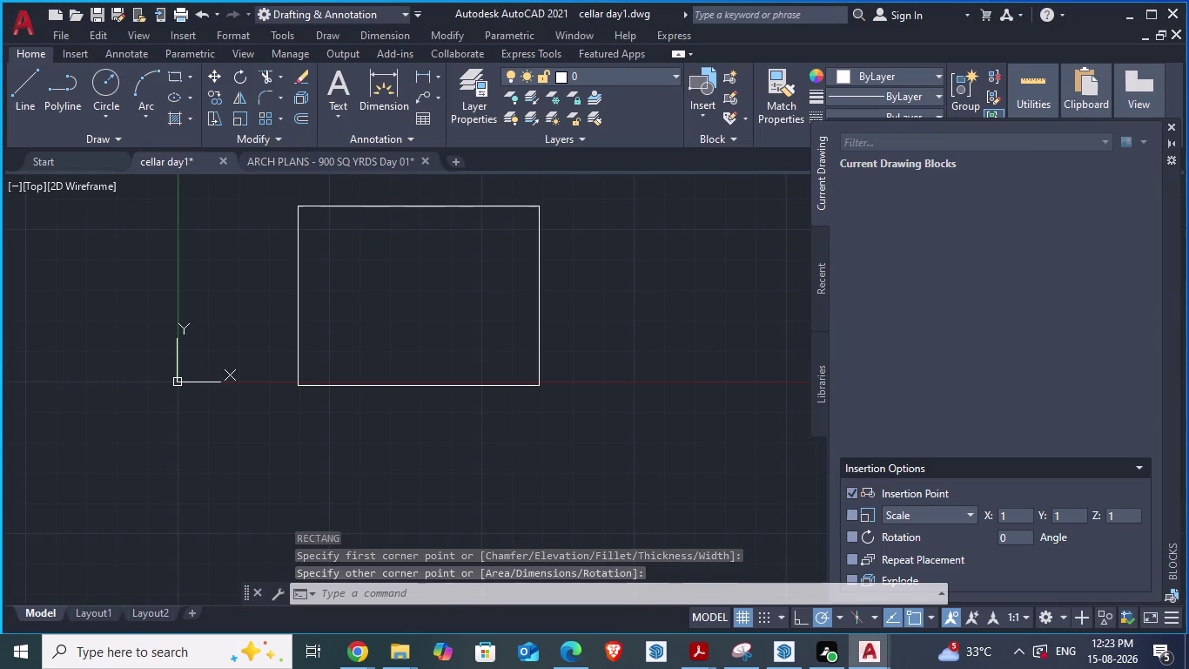
click(277, 160)
Zoom out over the full ARCH PLANS cellar plan, then return to cellar day1.
scroll(down, 3)
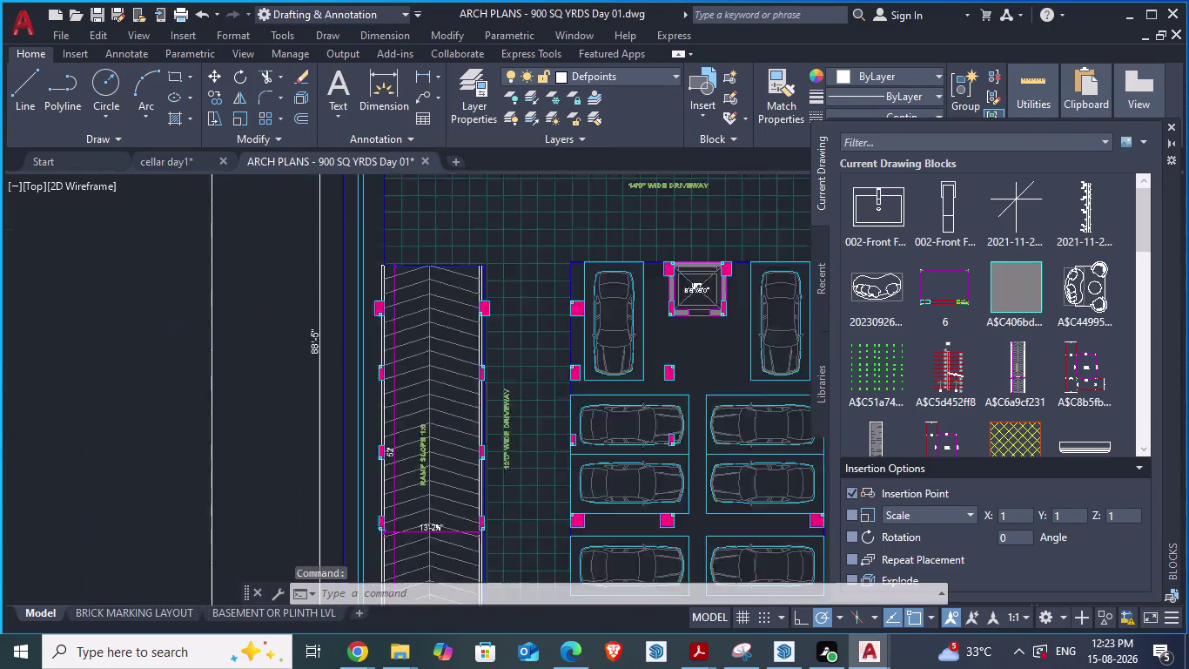
scroll(down, 3)
scroll(up, 3)
scroll(up, 3)
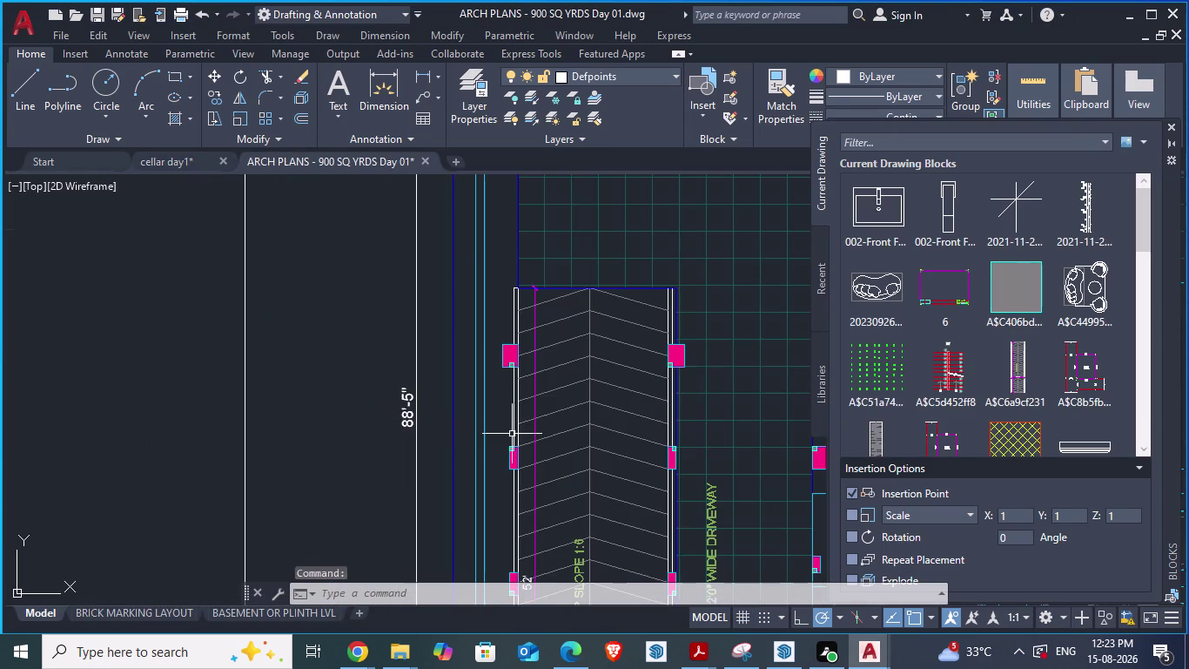
scroll(down, 3)
scroll(down, 3)
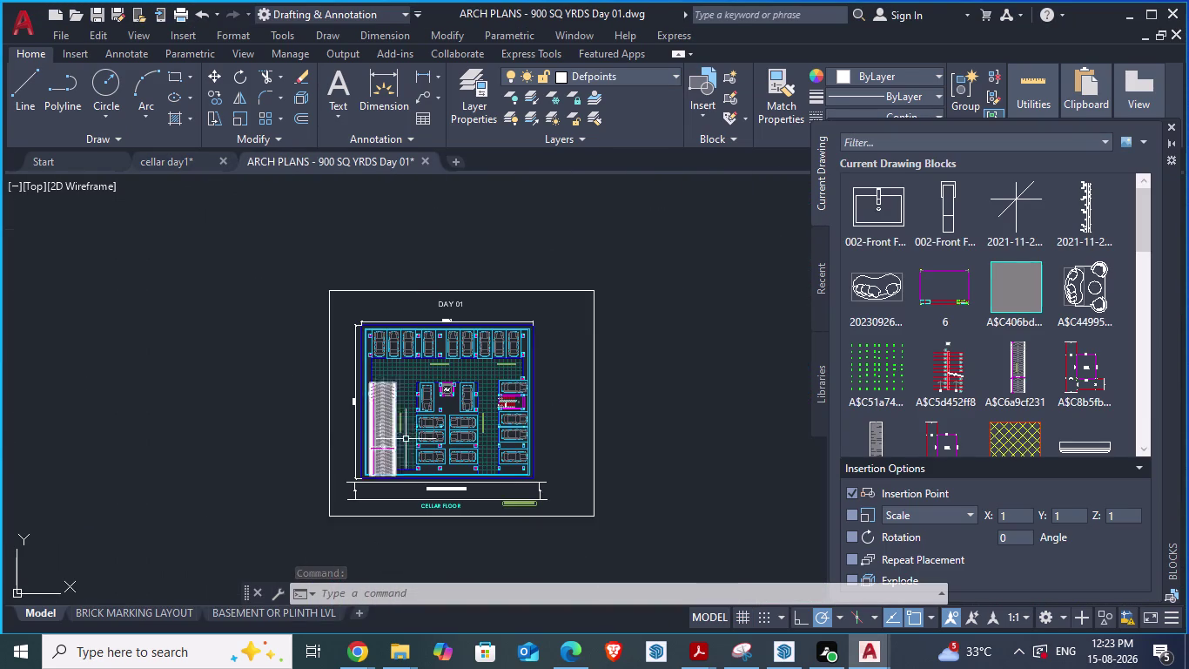
scroll(up, 3)
scroll(down, 3)
key(alt+Tab)
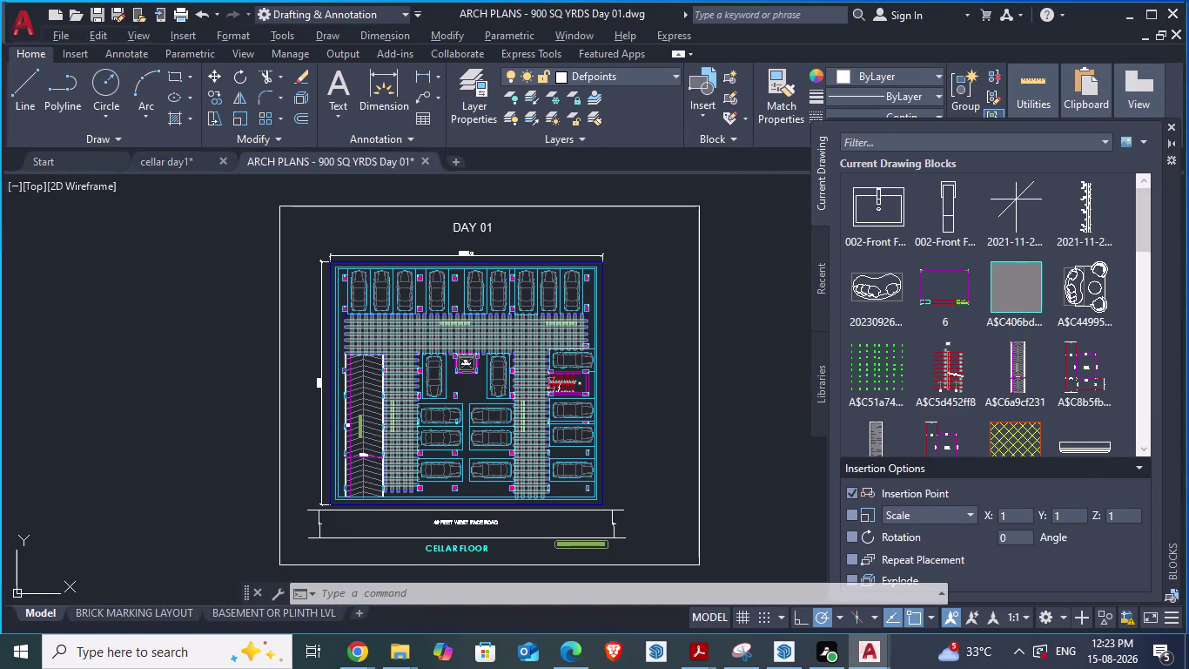
key(alt+Tab)
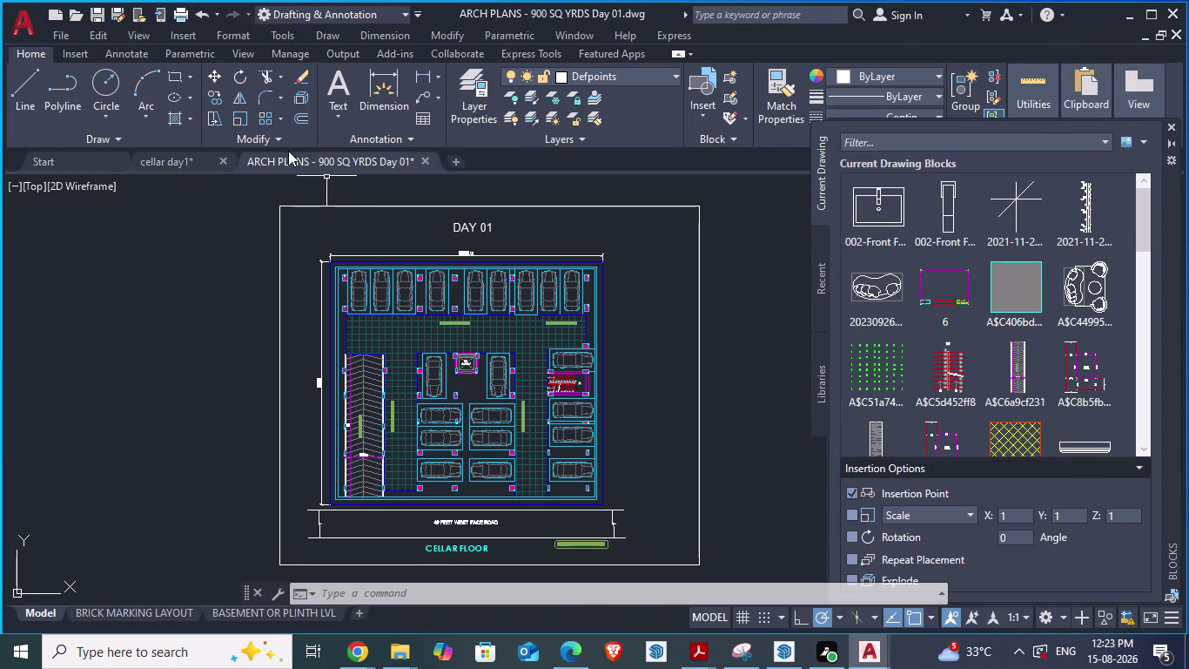
click(165, 163)
Start an aligned dimension between the rectangle's bottom-left and top-right corners, then cancel it.
scroll(down, 3)
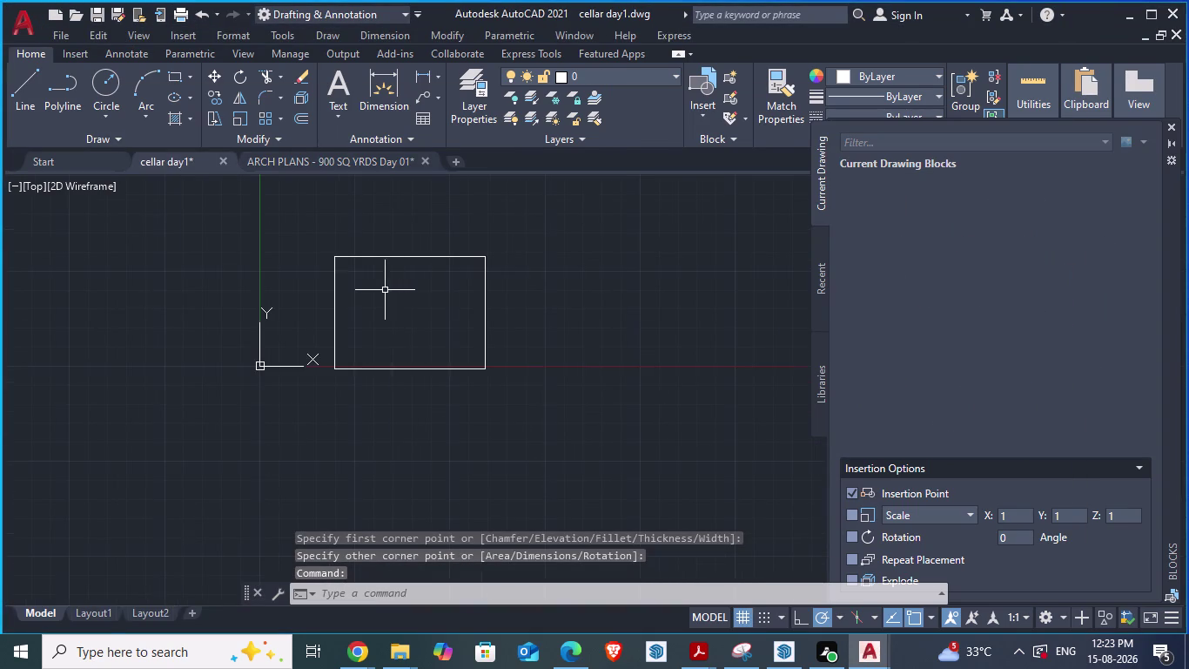
scroll(up, 3)
text(da)
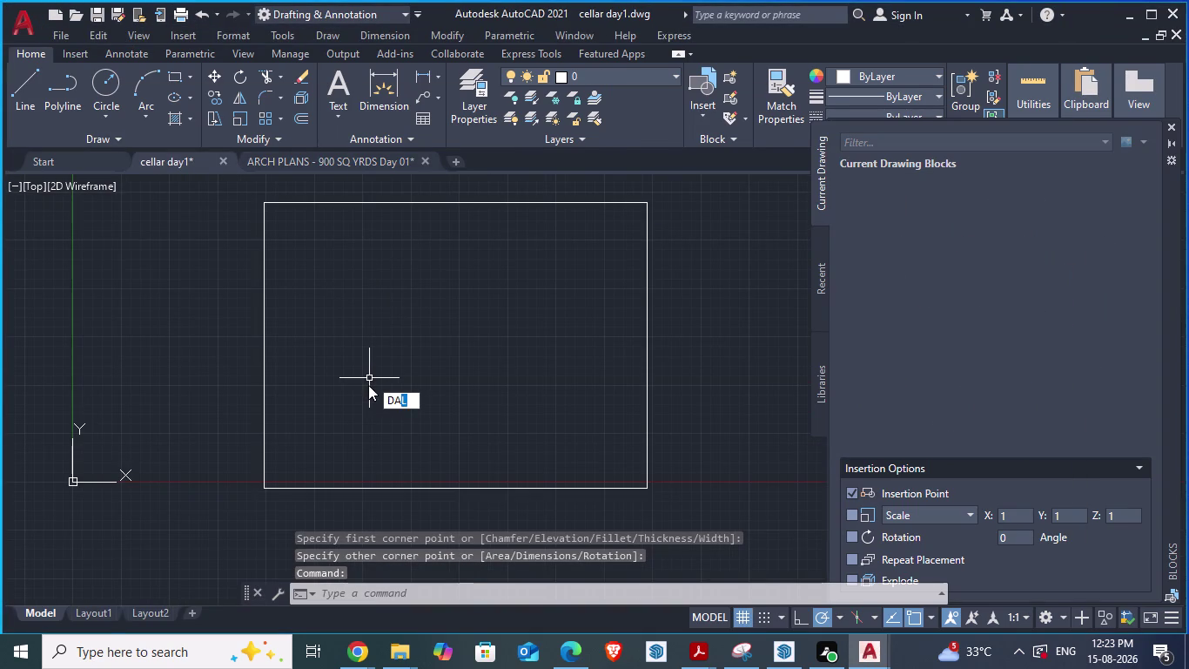
key(Return)
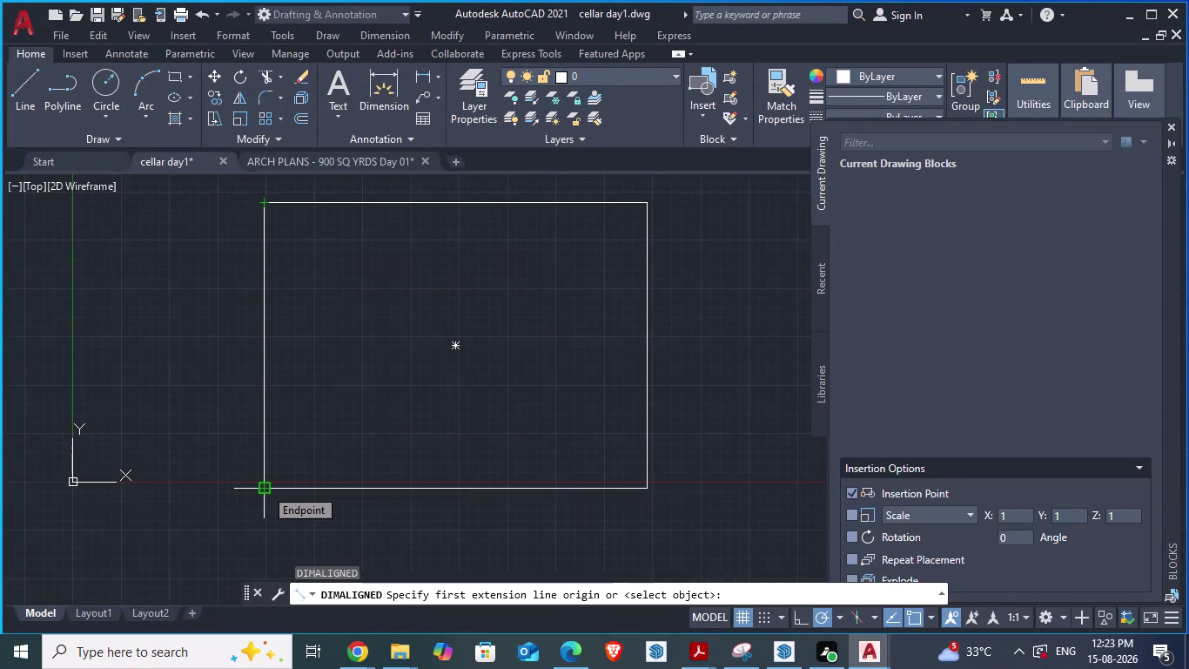
click(265, 202)
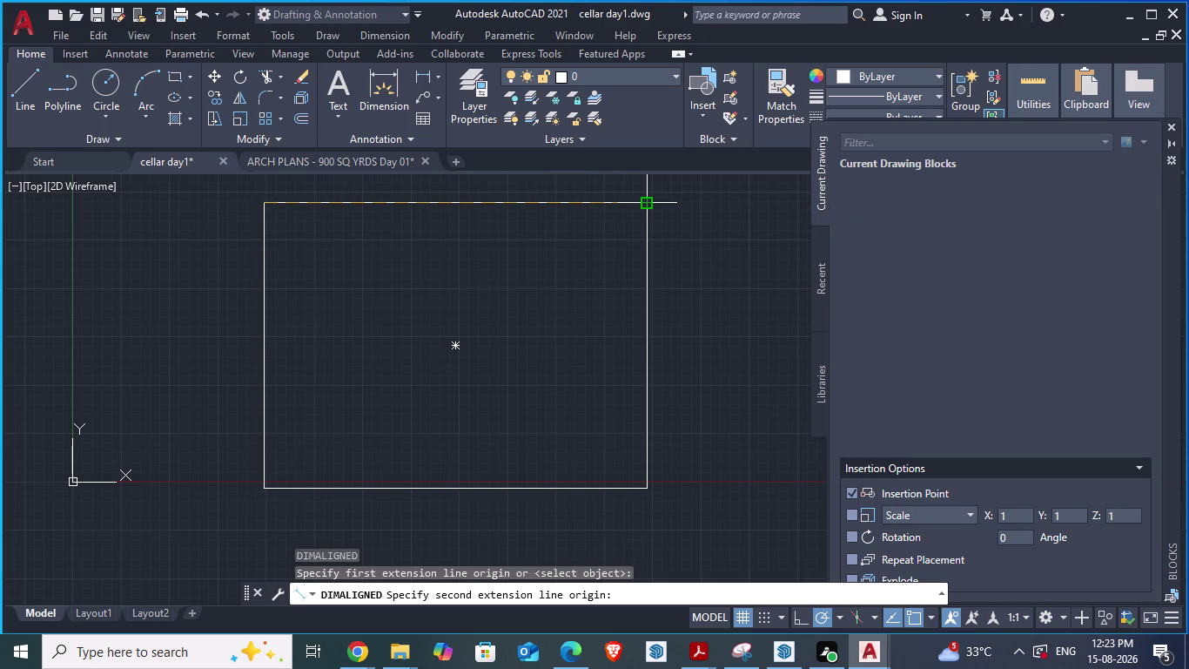
click(644, 204)
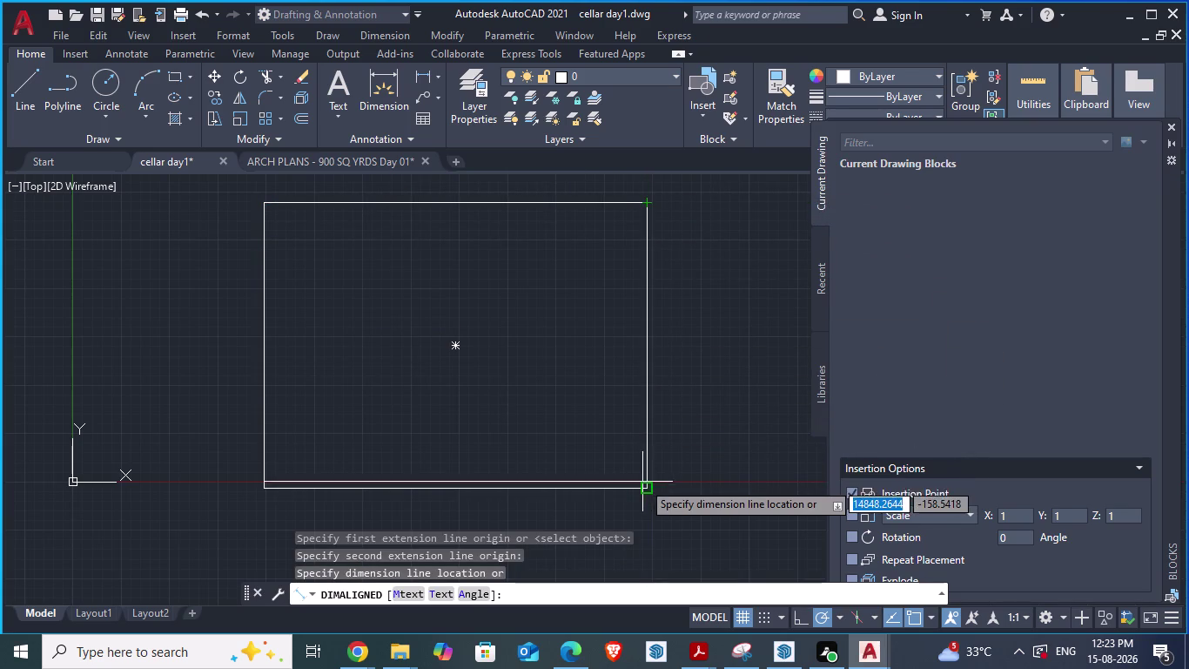
key(Escape)
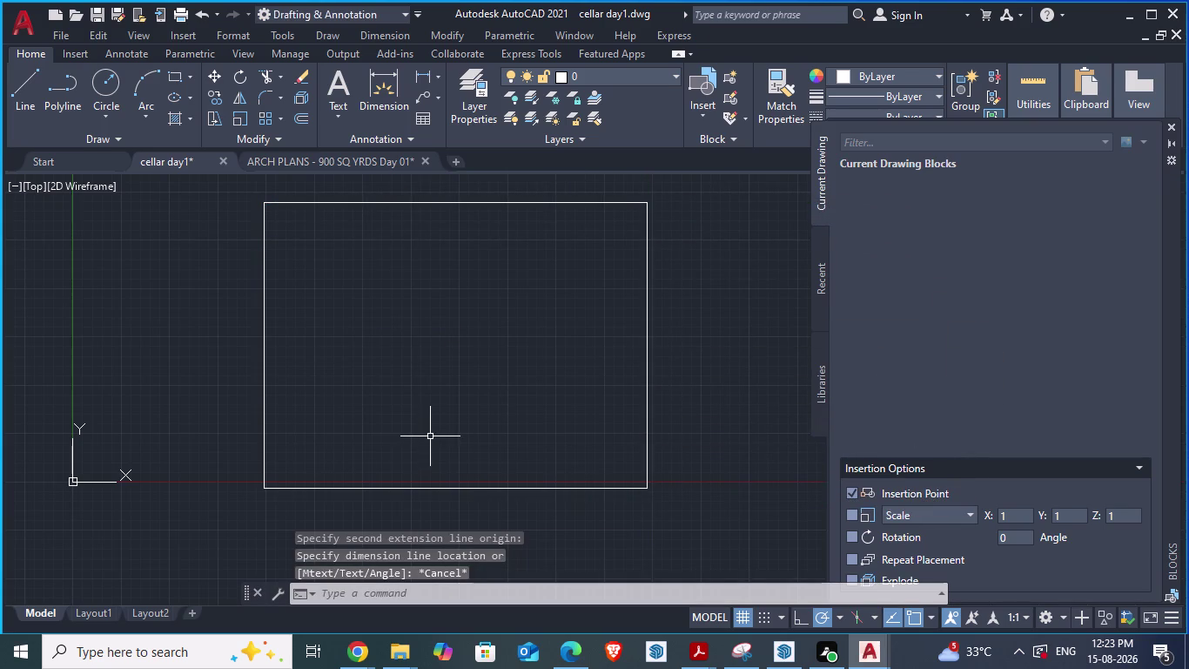
Undo three times to remove the earlier rectangle.
key(ctrl+z)
key(ctrl+z)
key(ctrl+z)
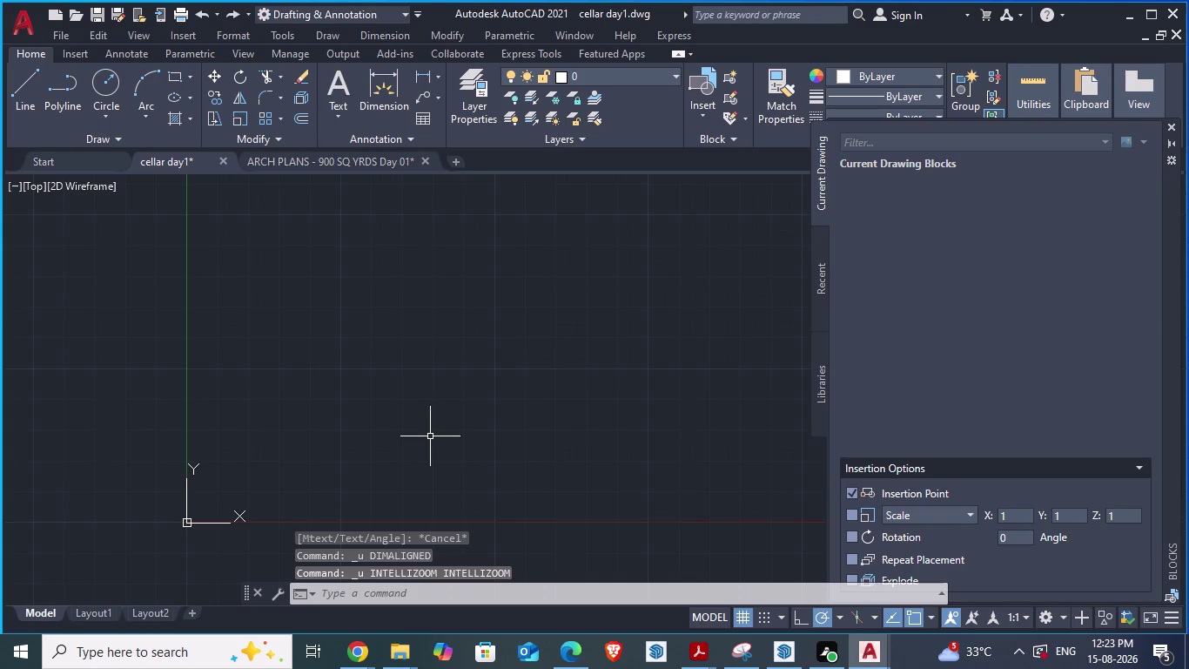
text(re)
key(c)
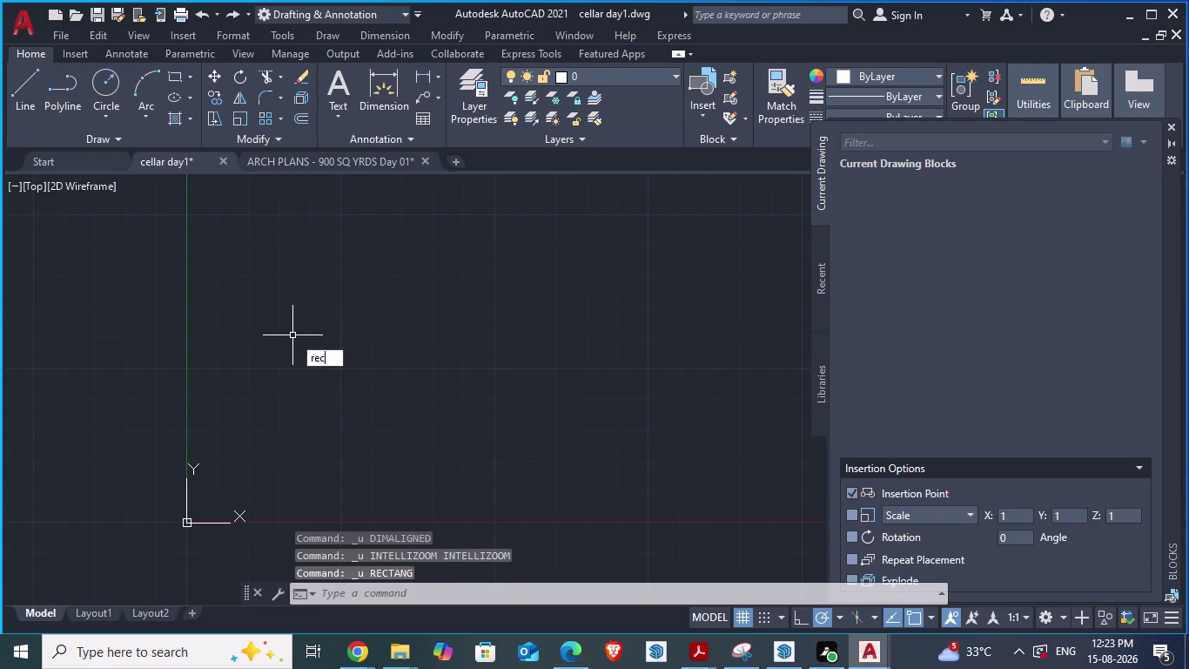
key(Return)
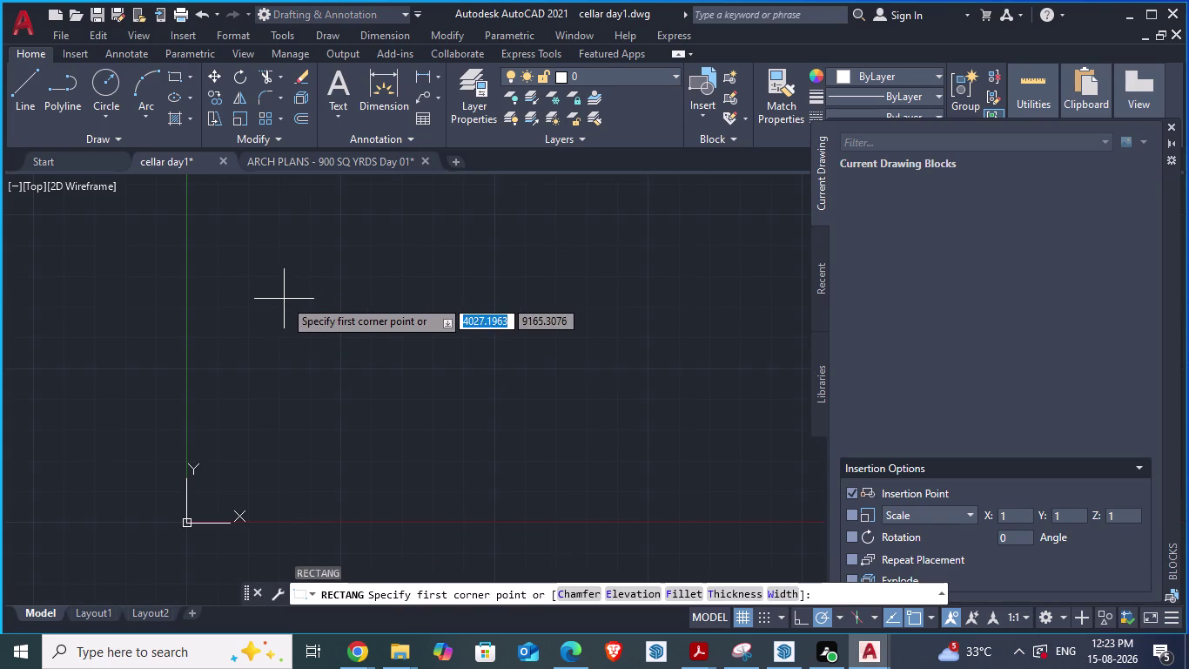
click(284, 299)
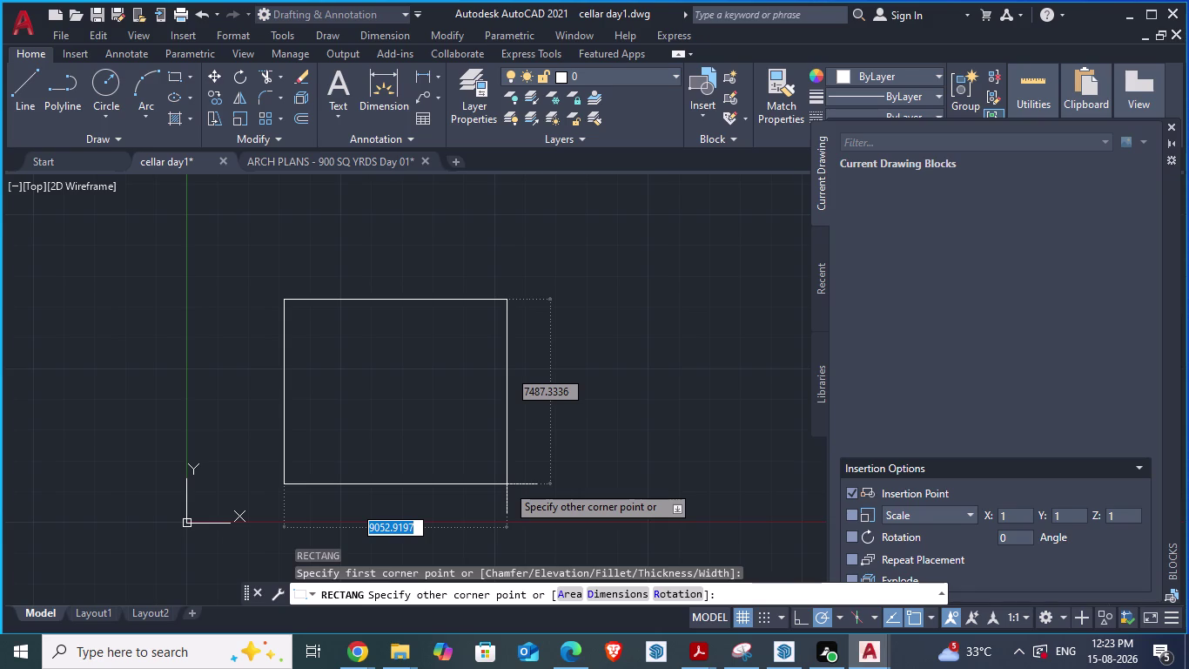
text(98')
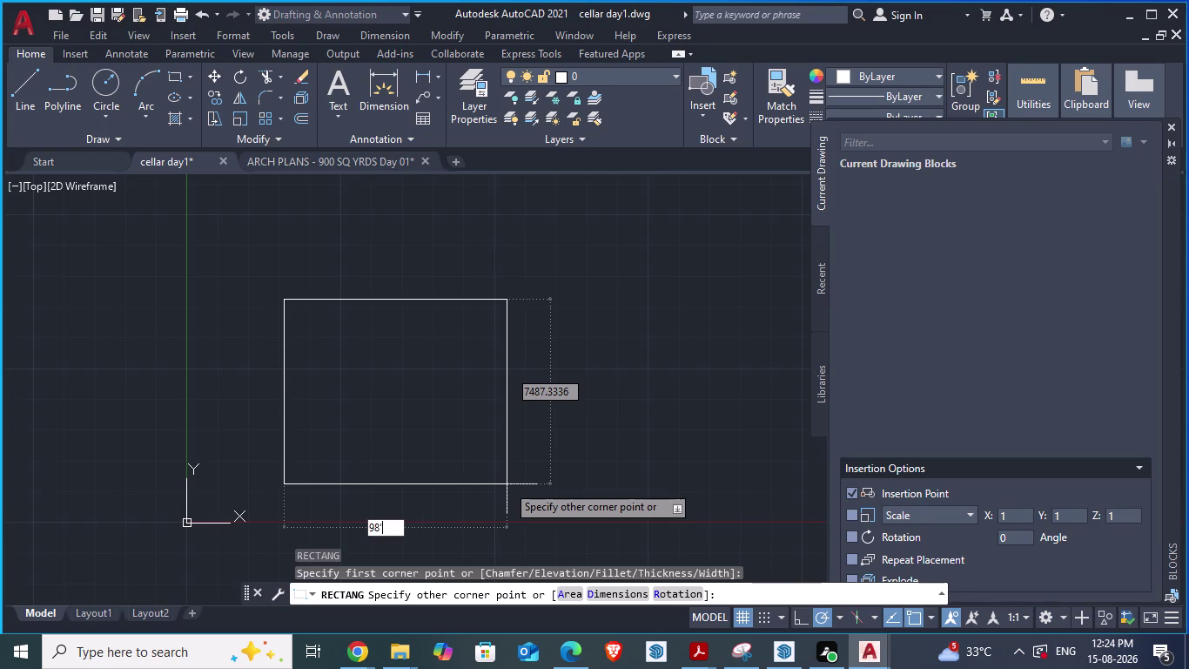
key(1)
text(/2)
key(shift+quotedbl)
key(Tab)
key(Tab)
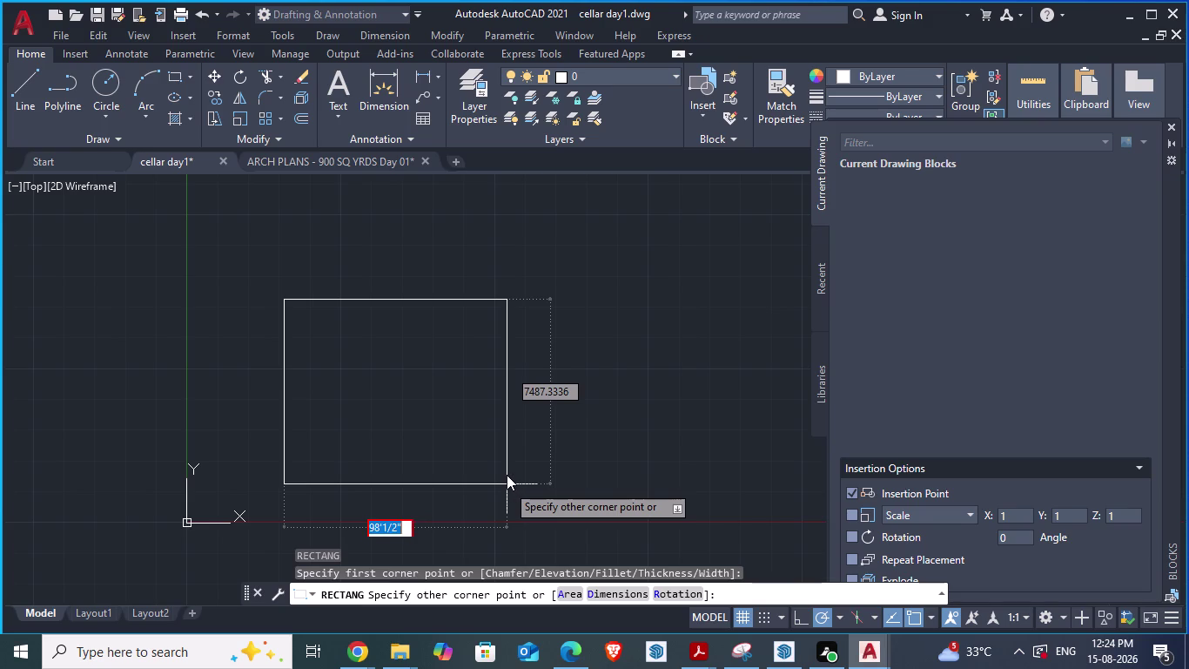
key(Tab)
key(Return)
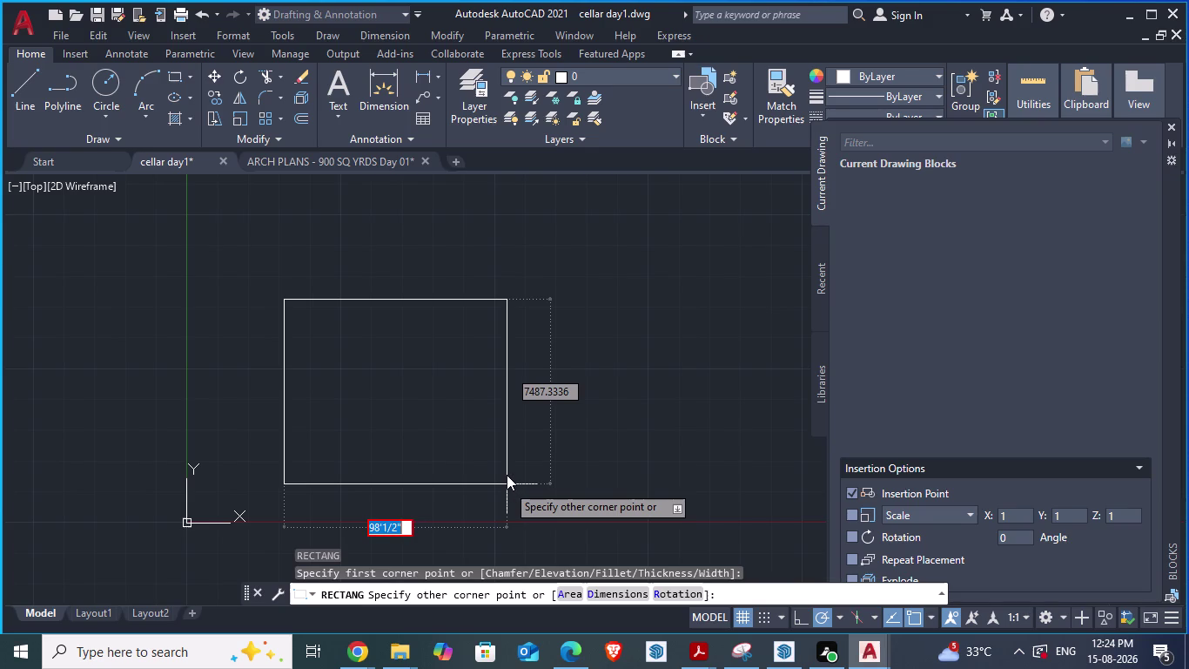
click(545, 394)
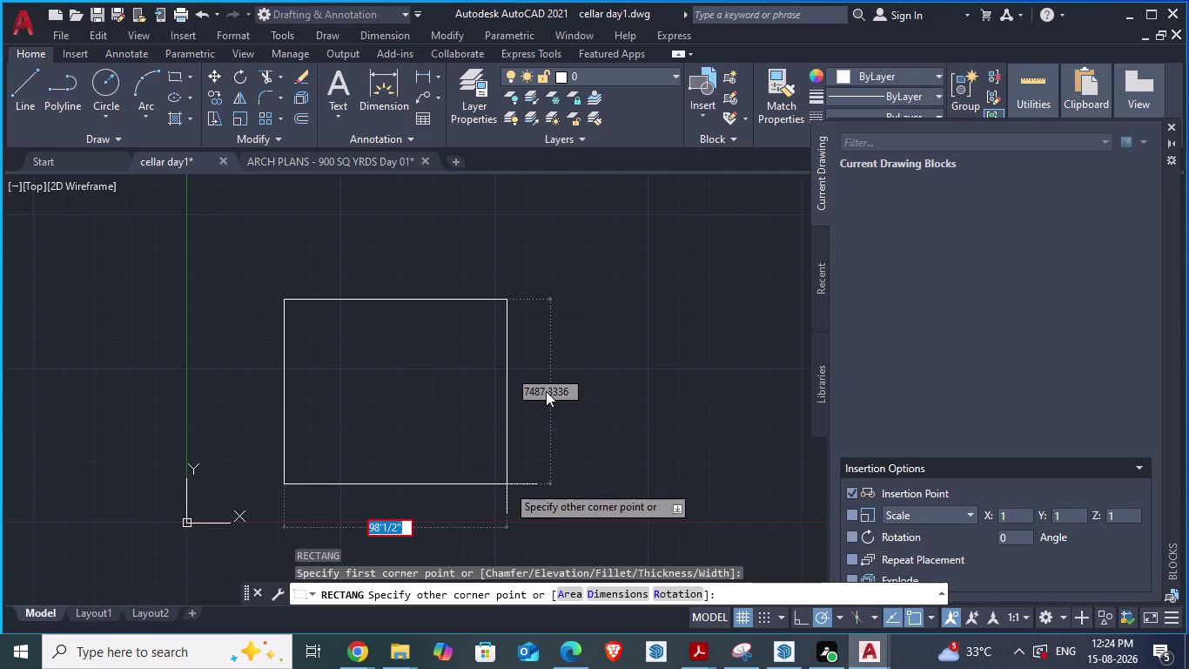
triple_click(547, 391)
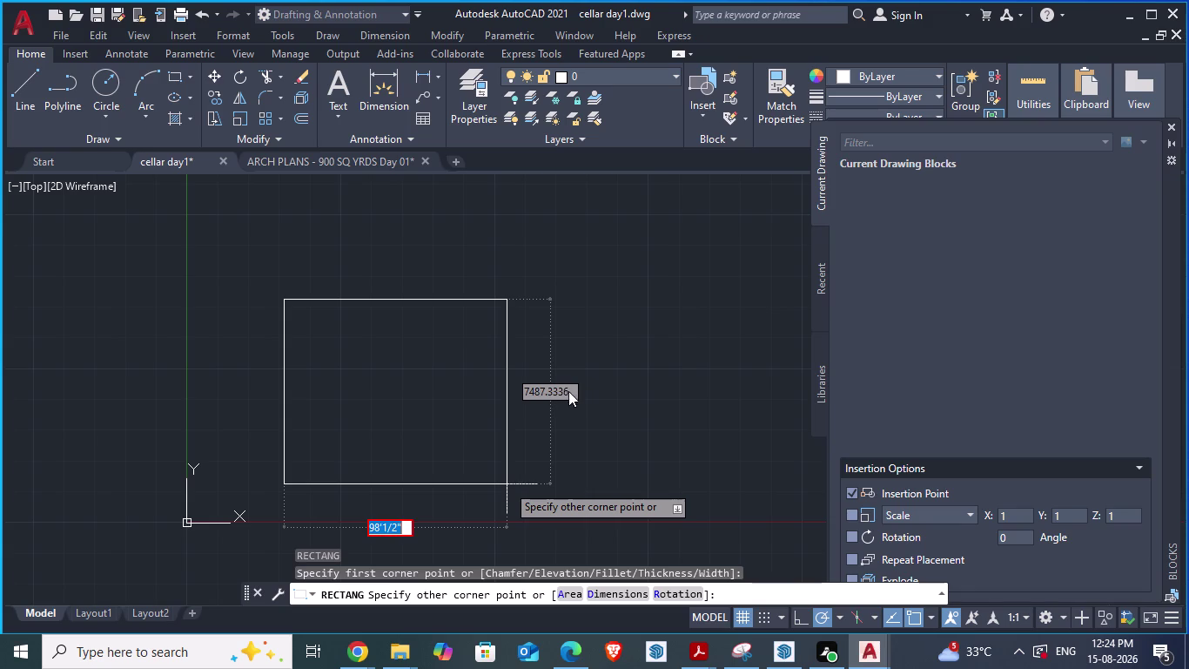
click(568, 391)
drag(569, 392, 519, 387)
key(space)
click(405, 525)
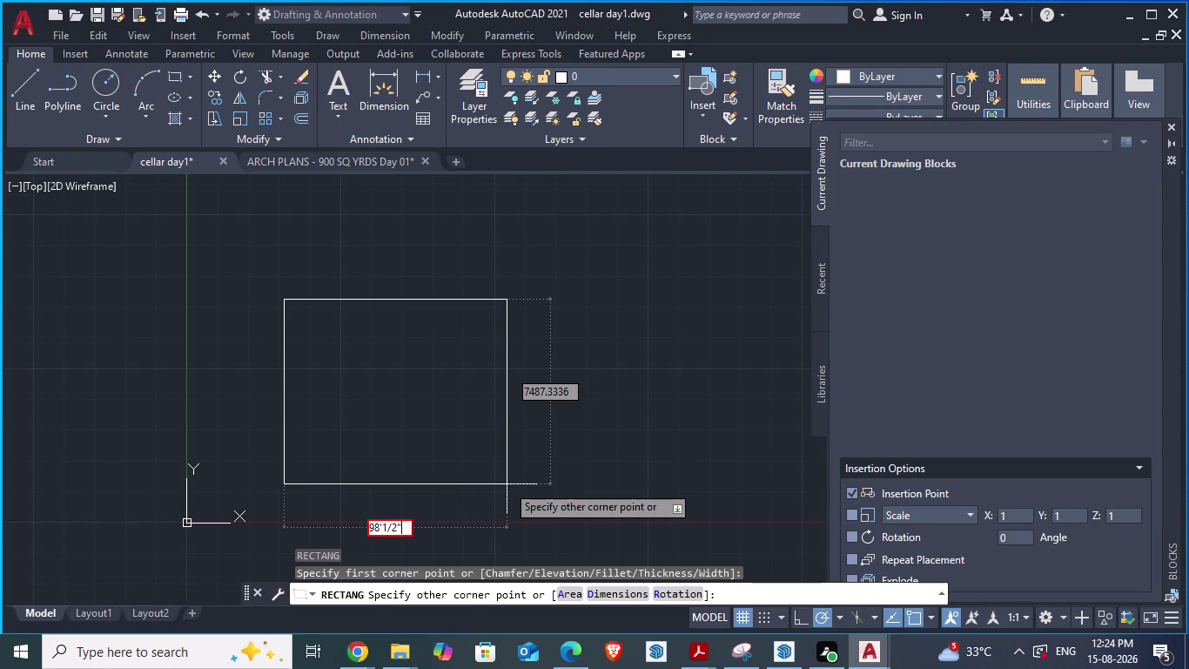
key(comma)
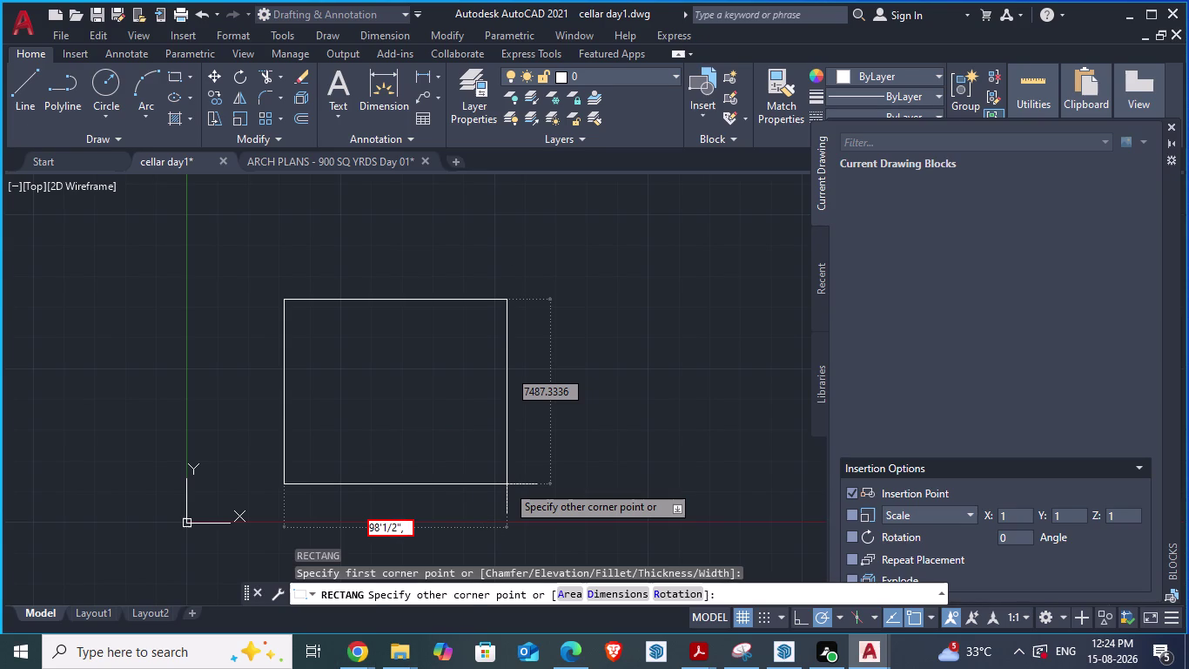
text(88)
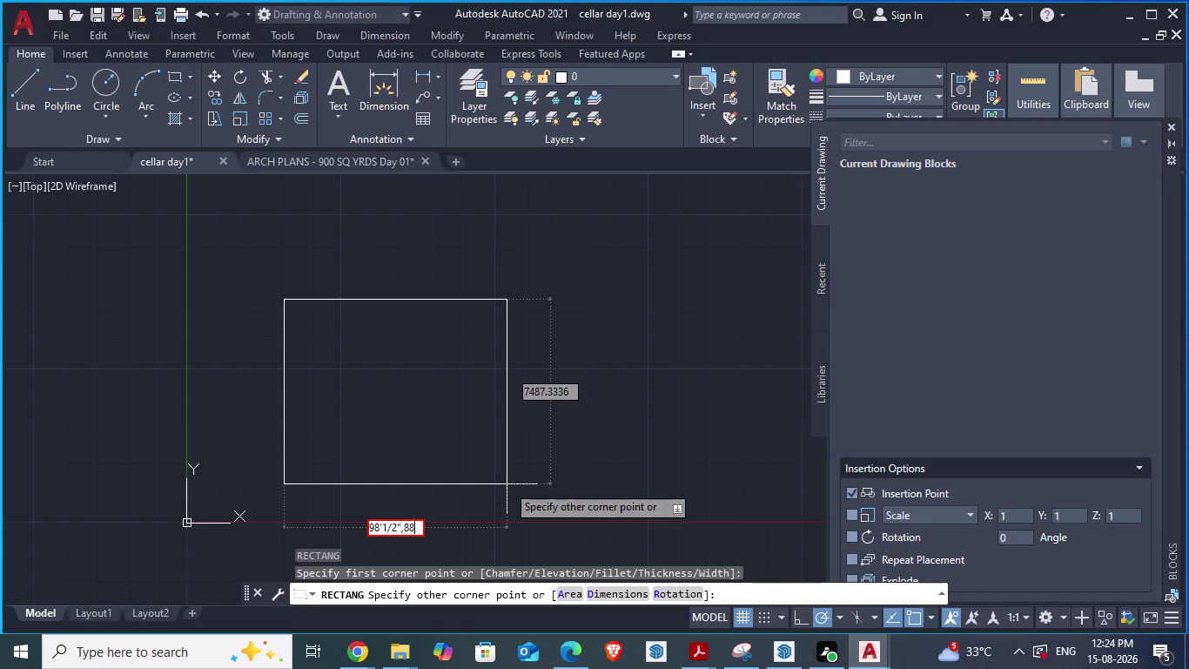
key(apostrophe)
text(5")
key(Return)
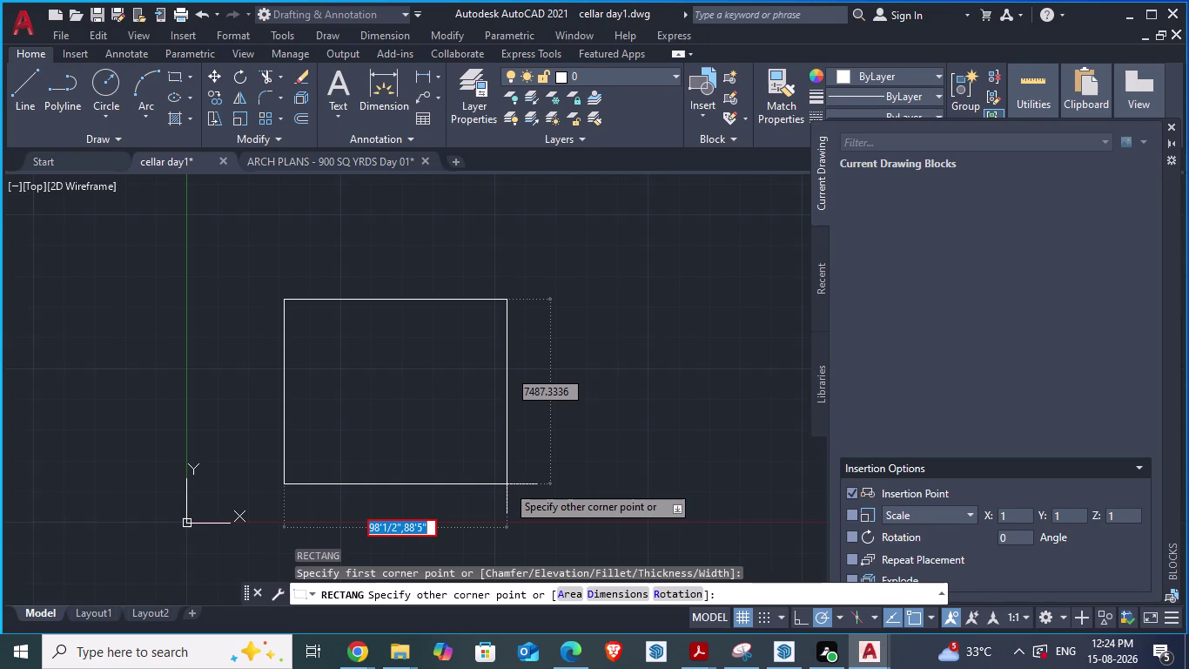
drag(404, 523, 426, 527)
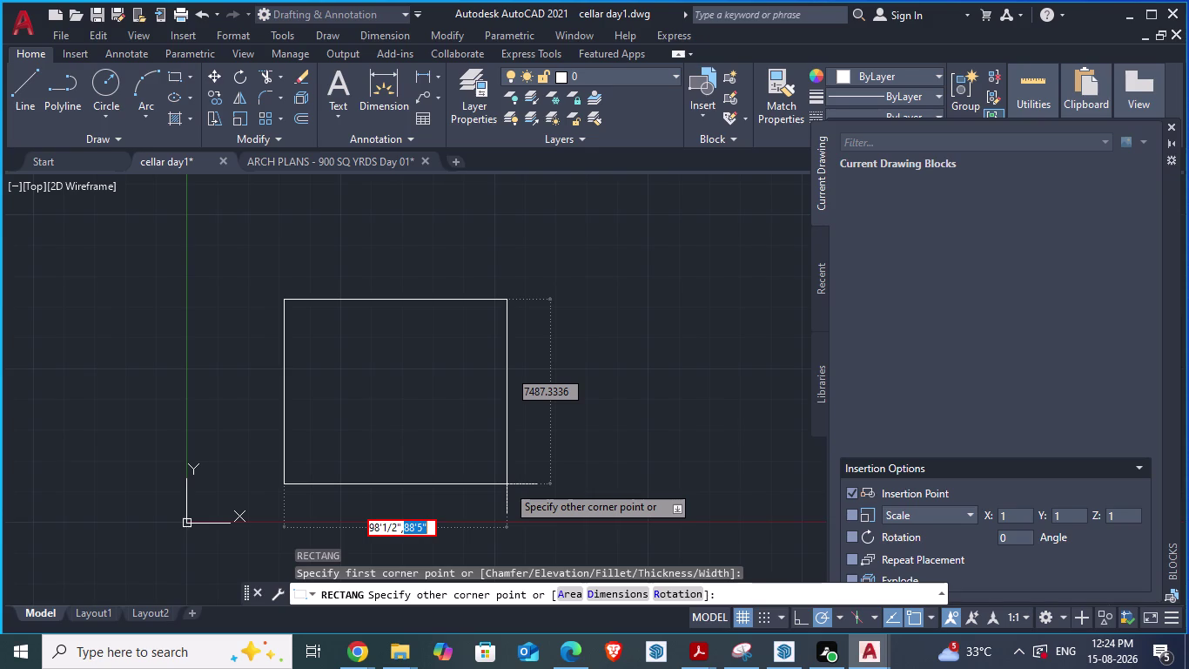
drag(426, 527, 431, 527)
key(ctrl+x)
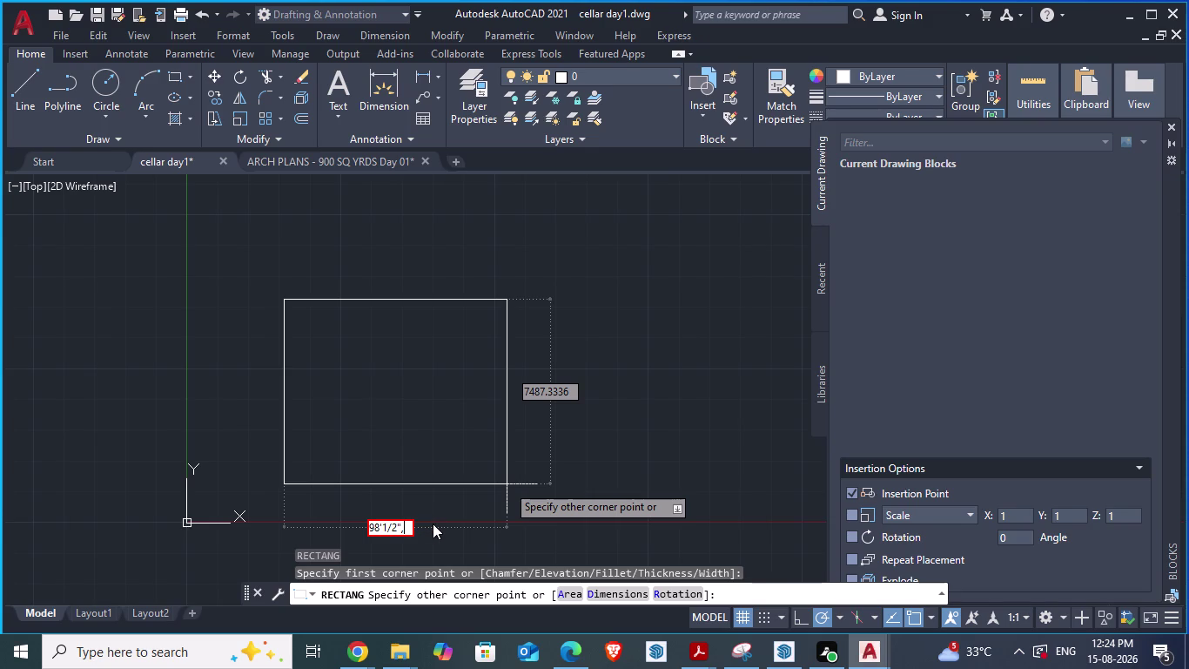
key(BackSpace)
double_click(549, 389)
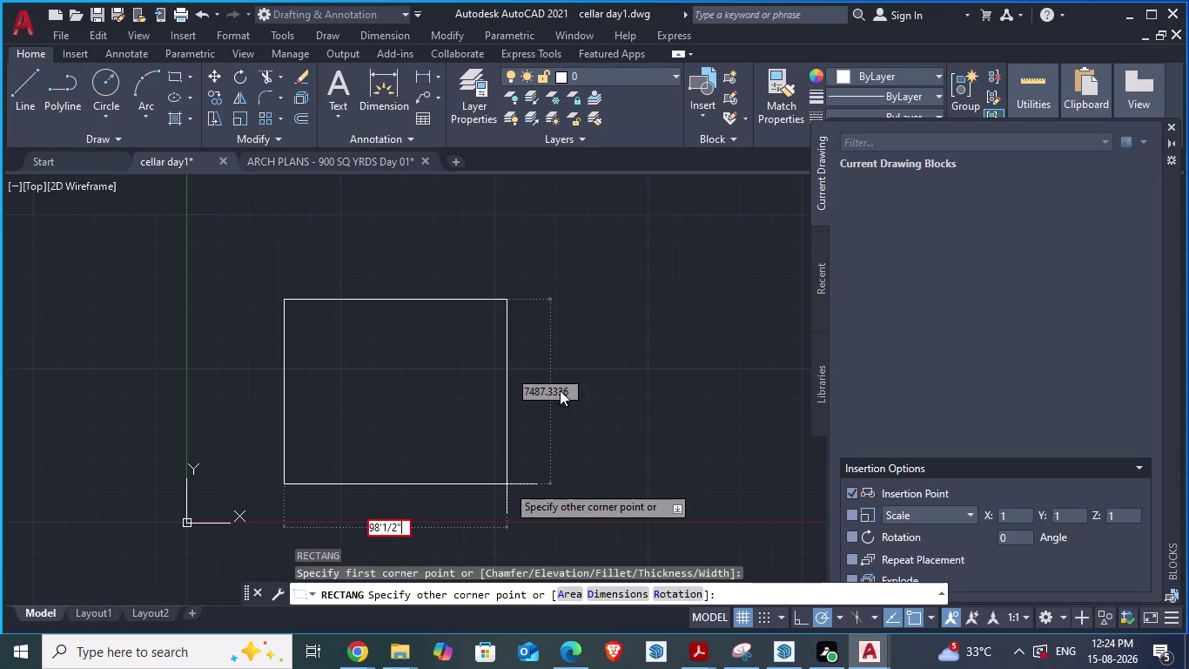
click(579, 393)
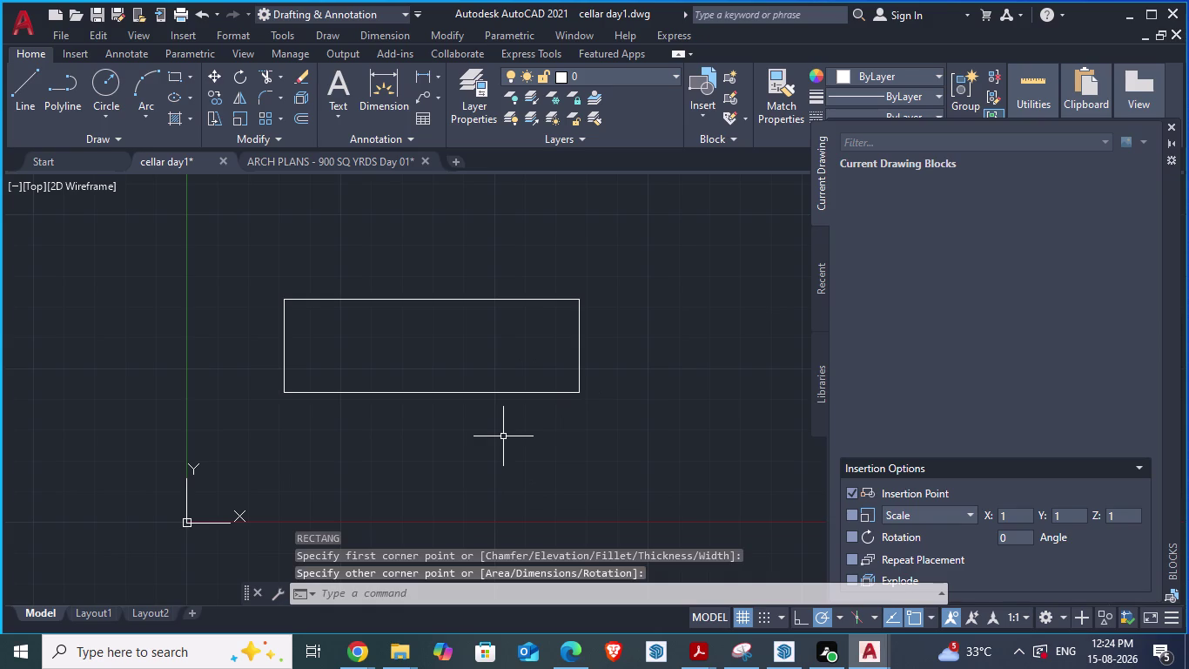
key(ctrl+z)
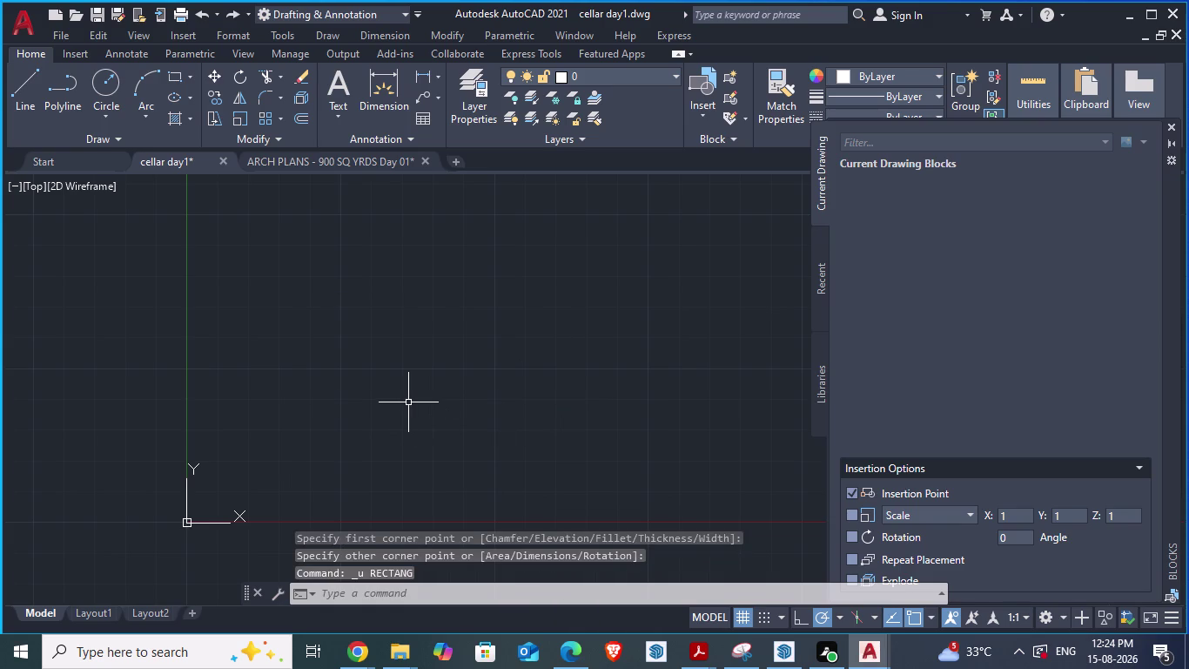
Start a rectangle, paste clipboard content onto the canvas, and undo the paste.
text(rec)
key(Return)
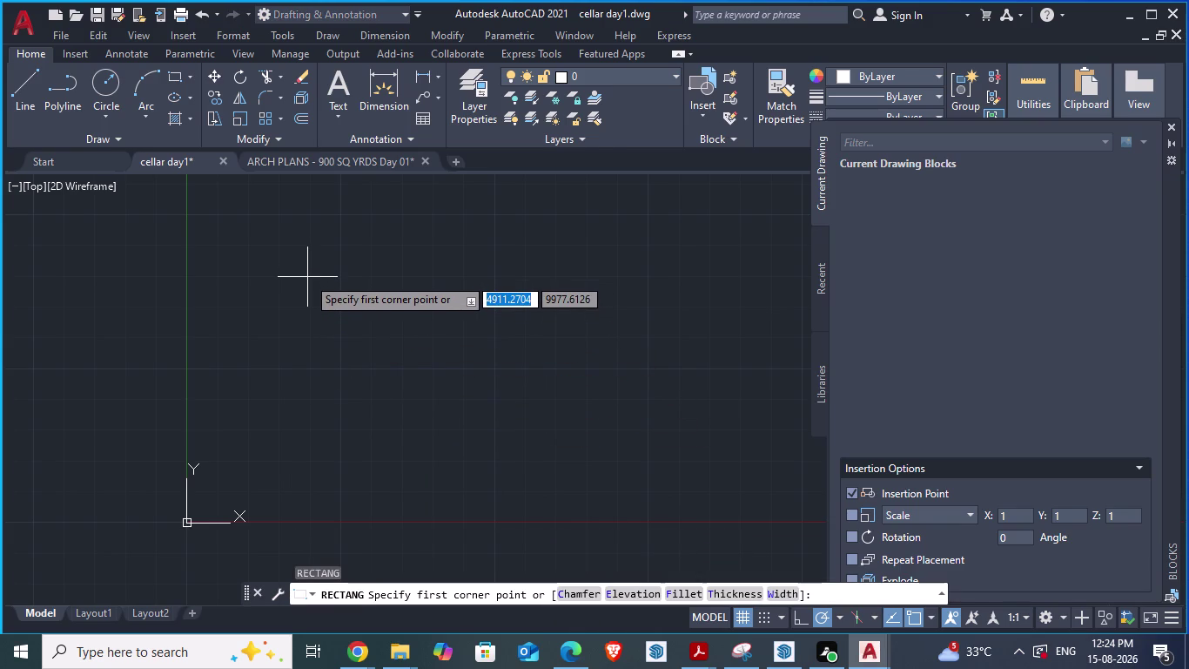
key(ctrl+v)
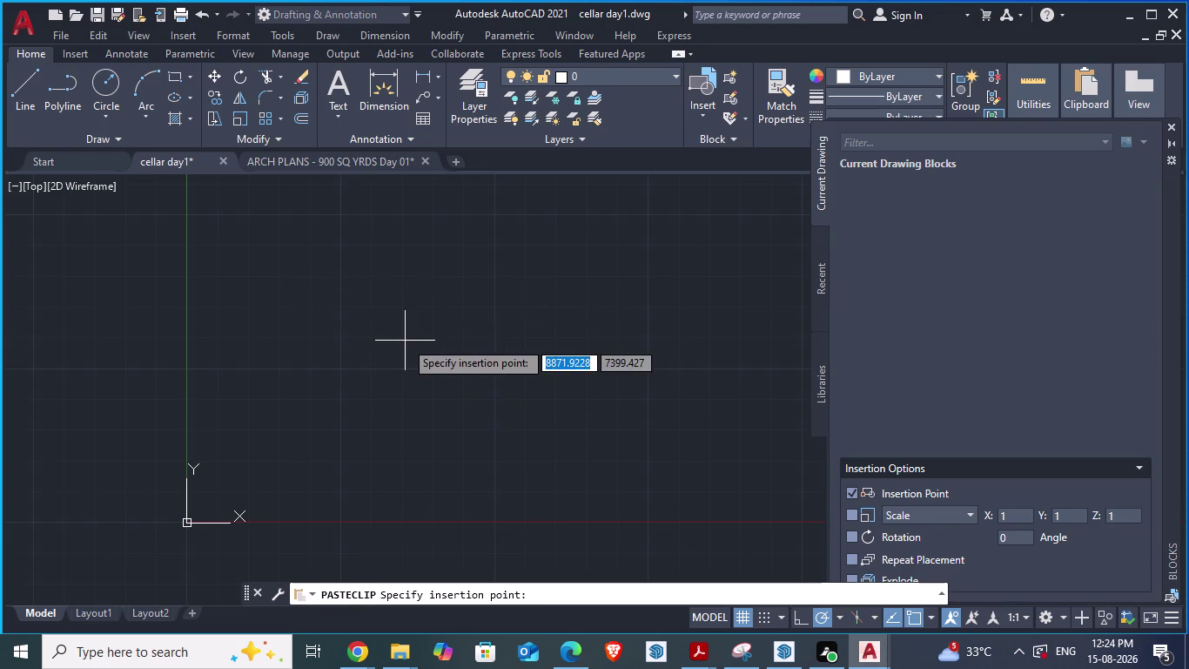
click(324, 277)
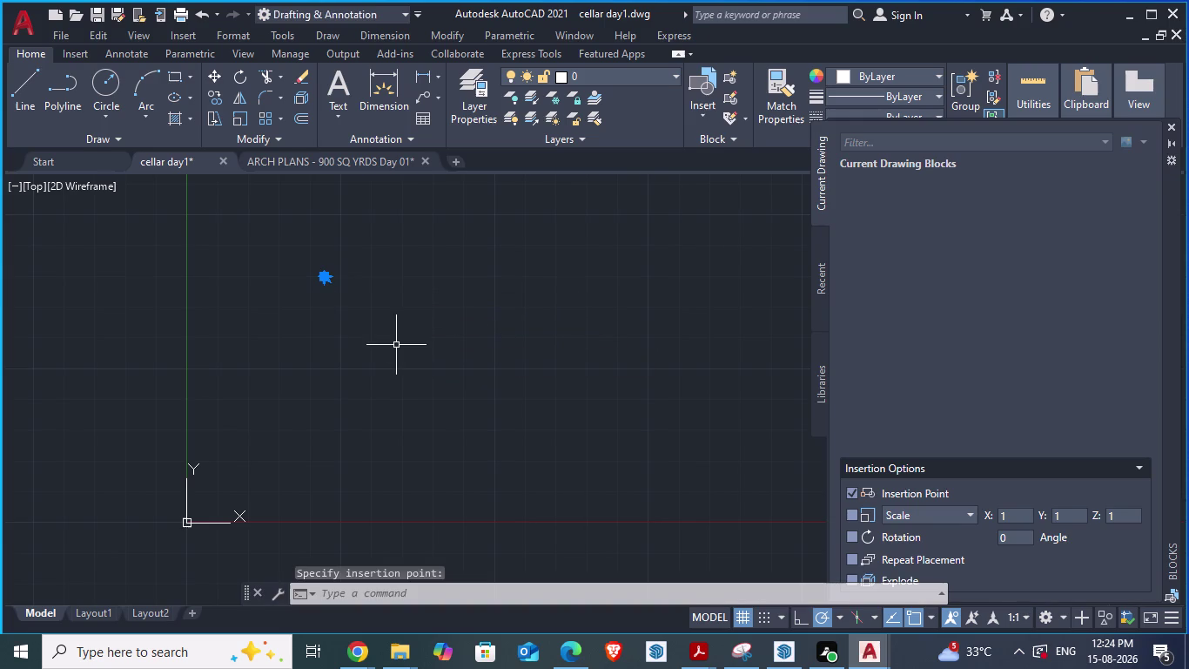
key(ctrl+z)
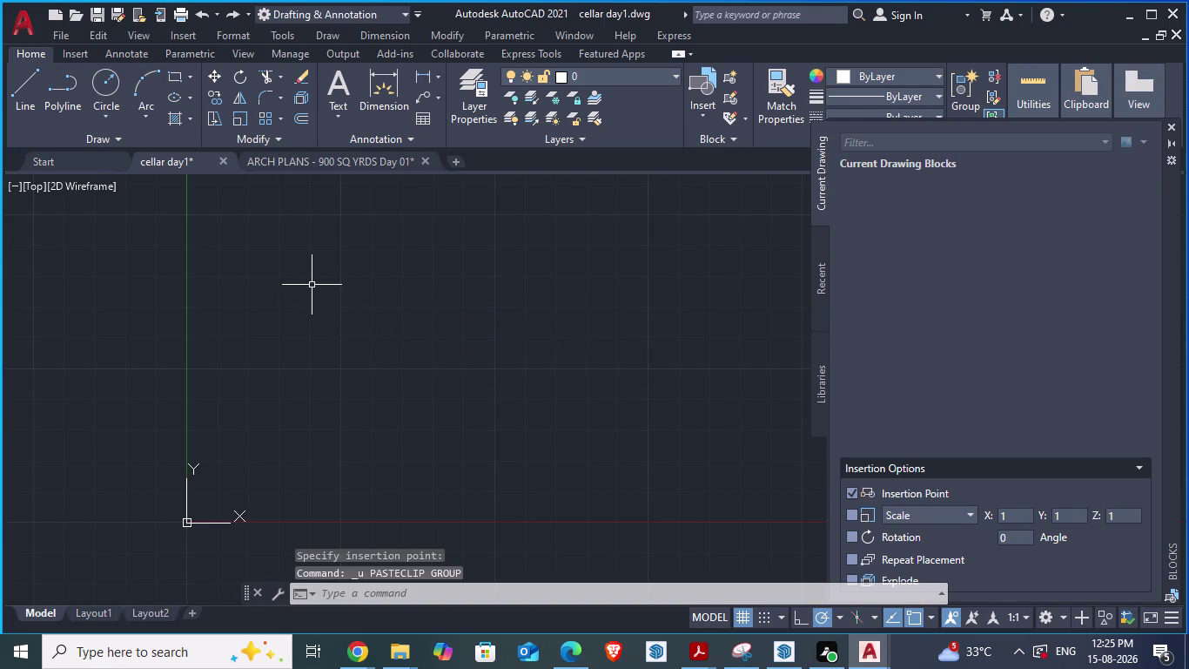
Start another rectangle at a first corner, paste again, and undo it.
text(rec)
key(Return)
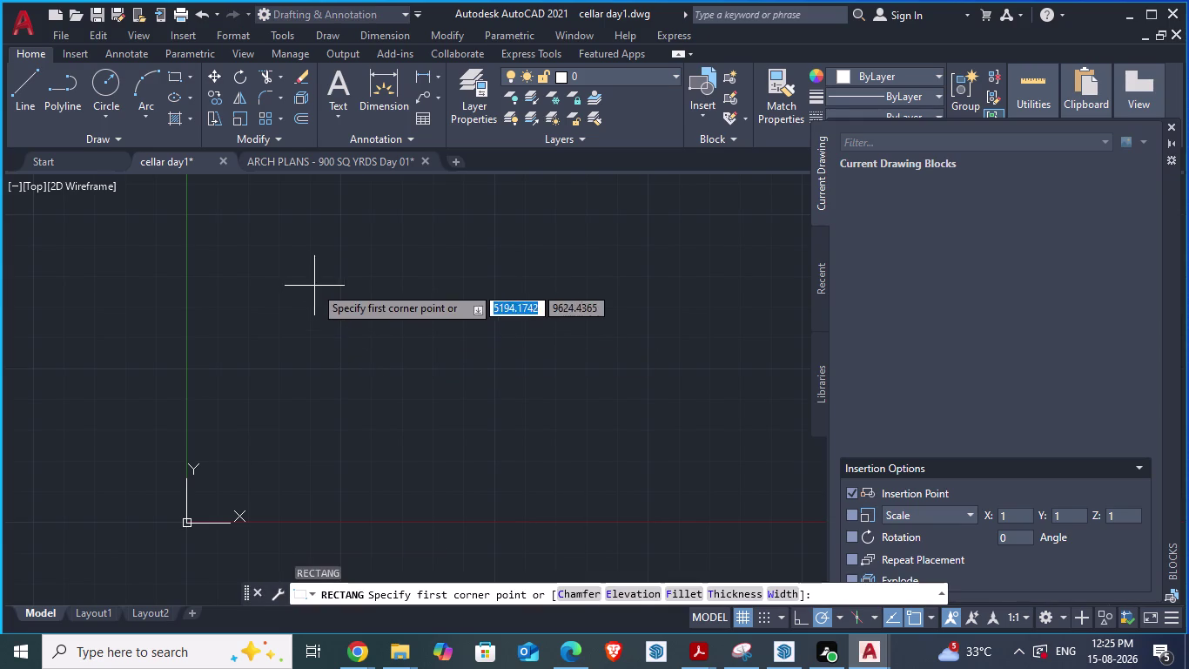
click(314, 286)
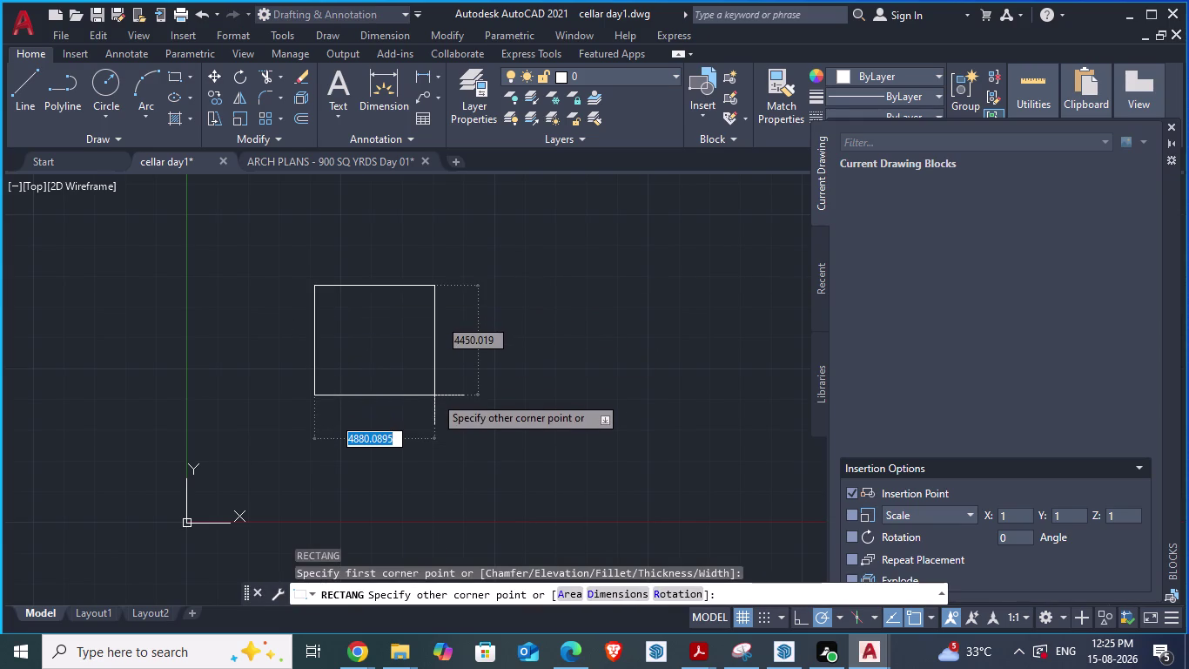
key(ctrl+v)
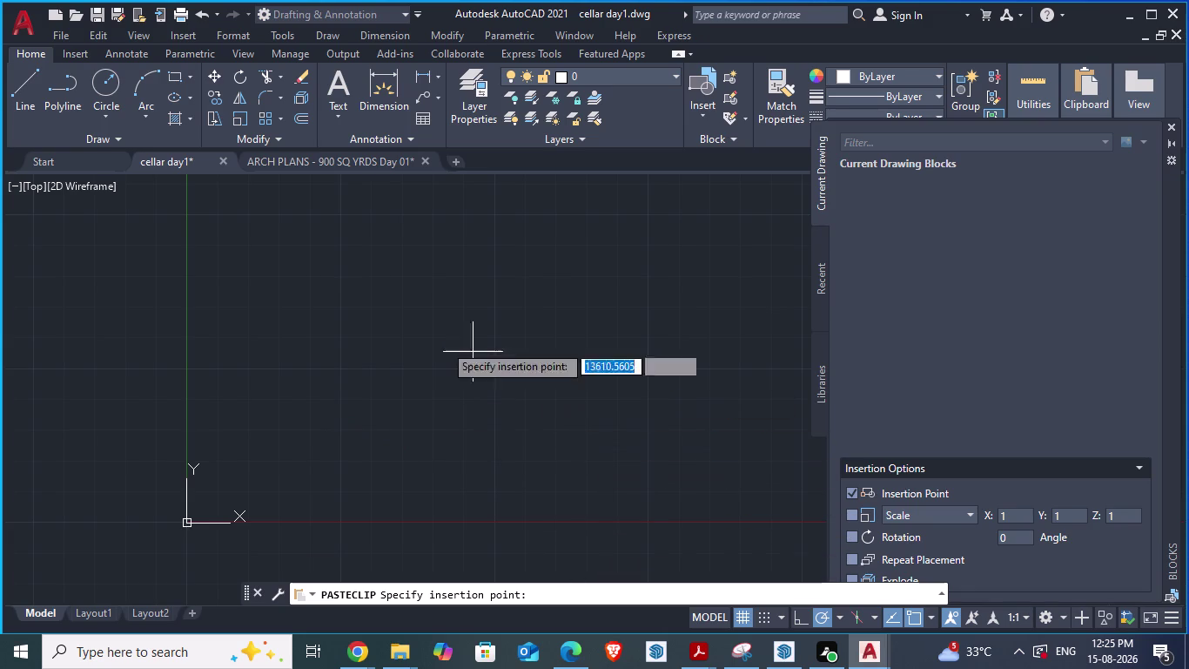
click(316, 278)
key(ctrl+z)
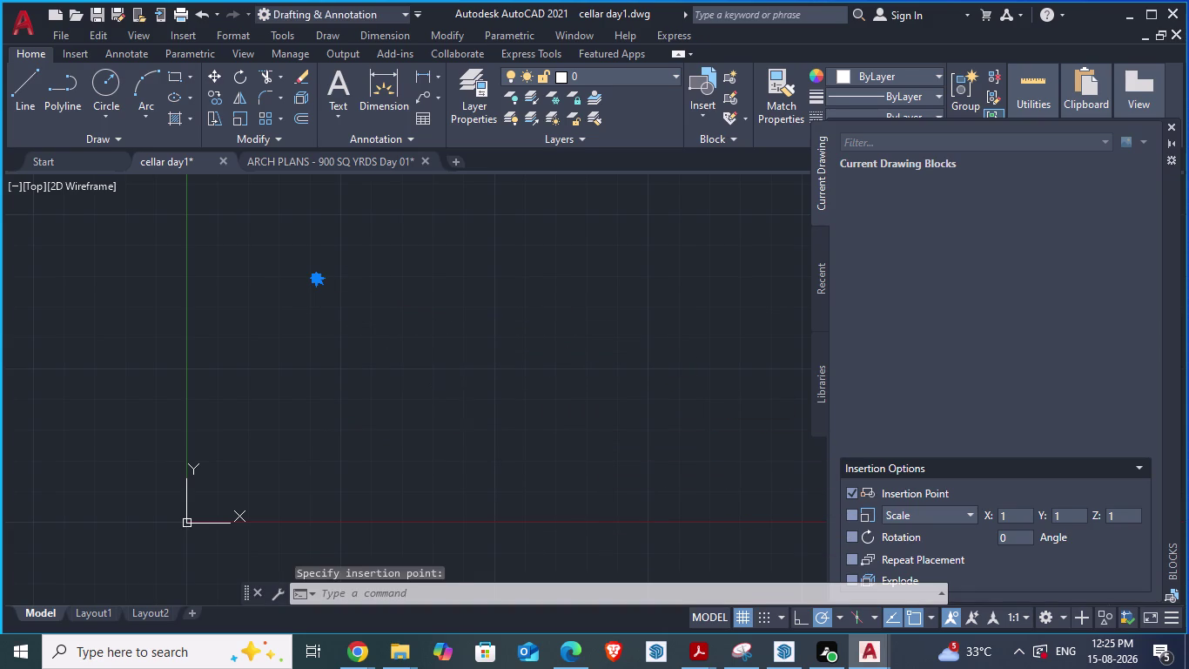
scroll(down, 3)
scroll(up, 3)
scroll(down, 3)
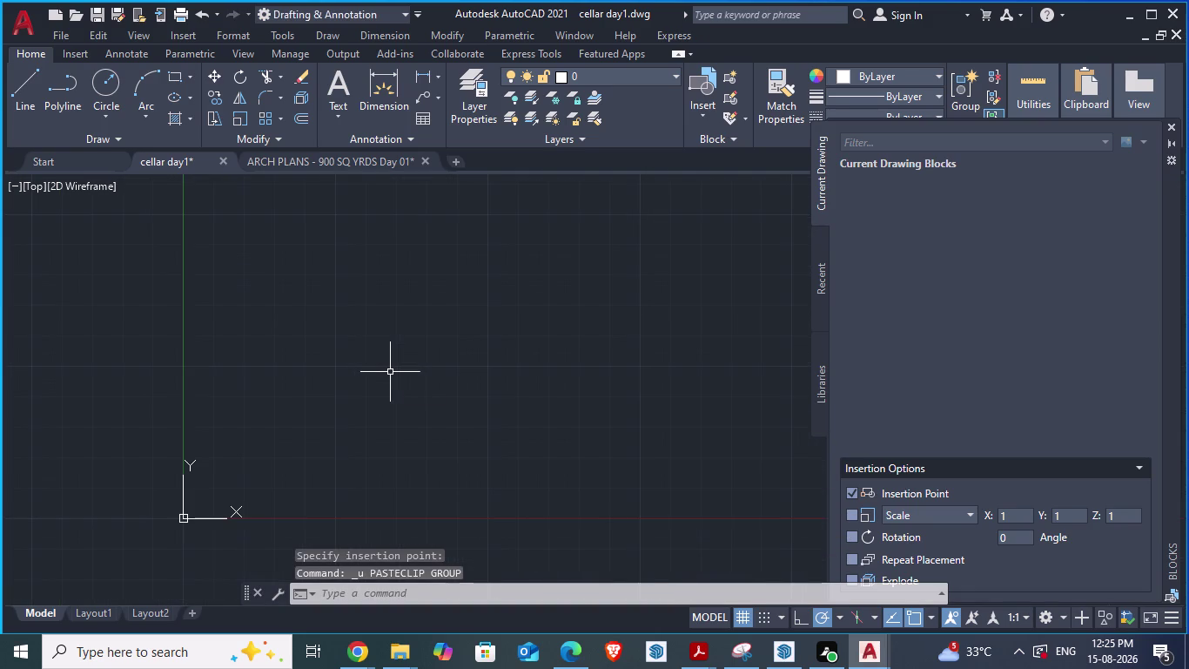
Start a line near the origin and try entering a 98'1/2" length.
key(l)
key(Return)
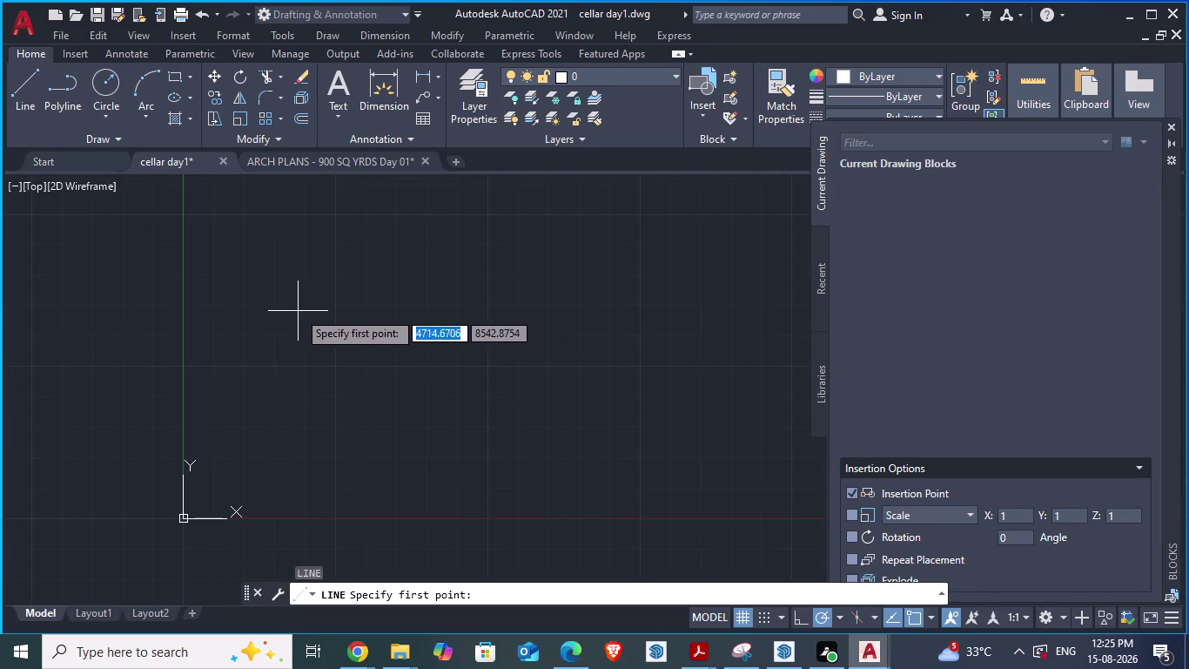
click(305, 261)
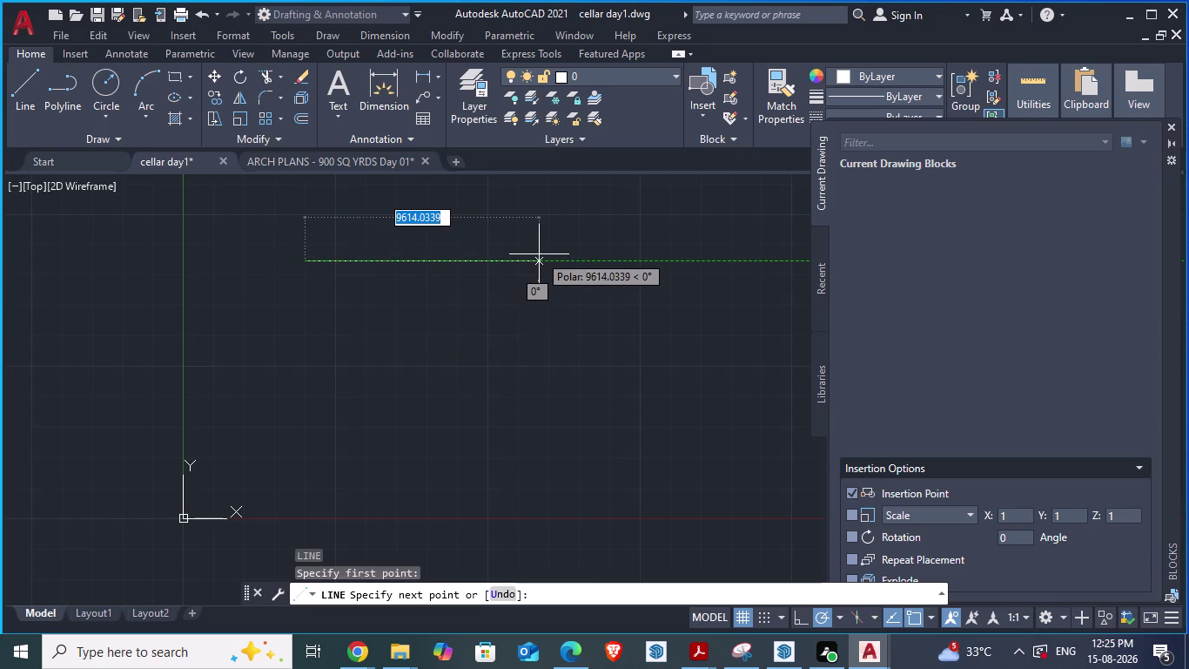
text(98)
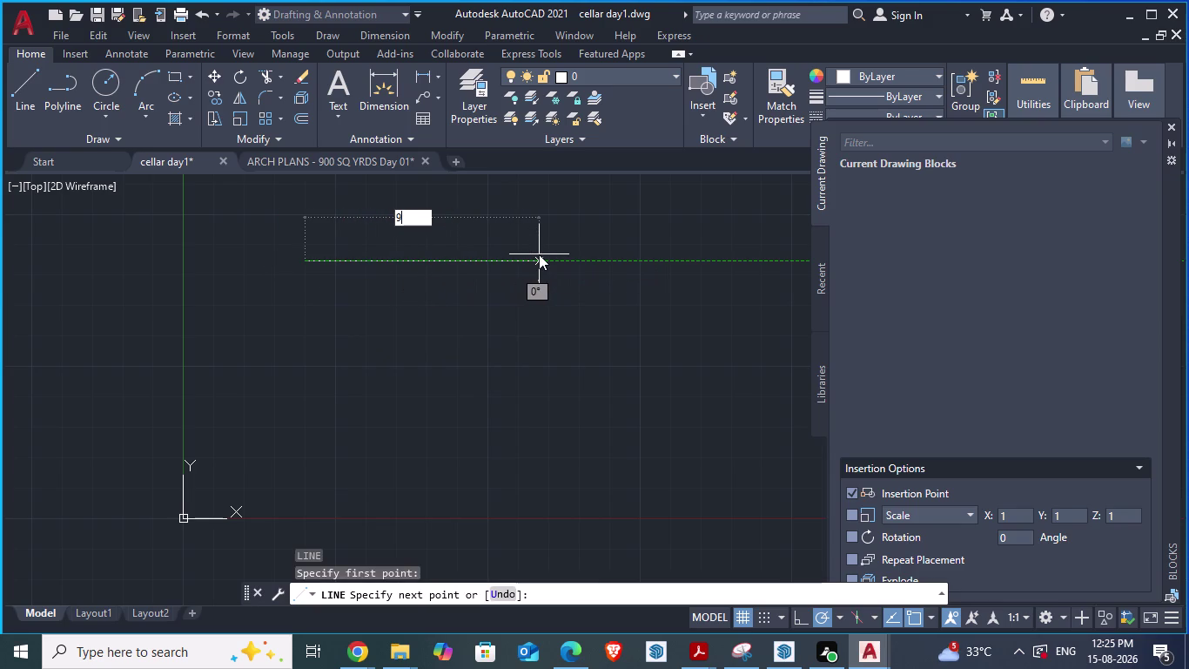
key(apostrophe)
key(1)
text(/2")
key(Return)
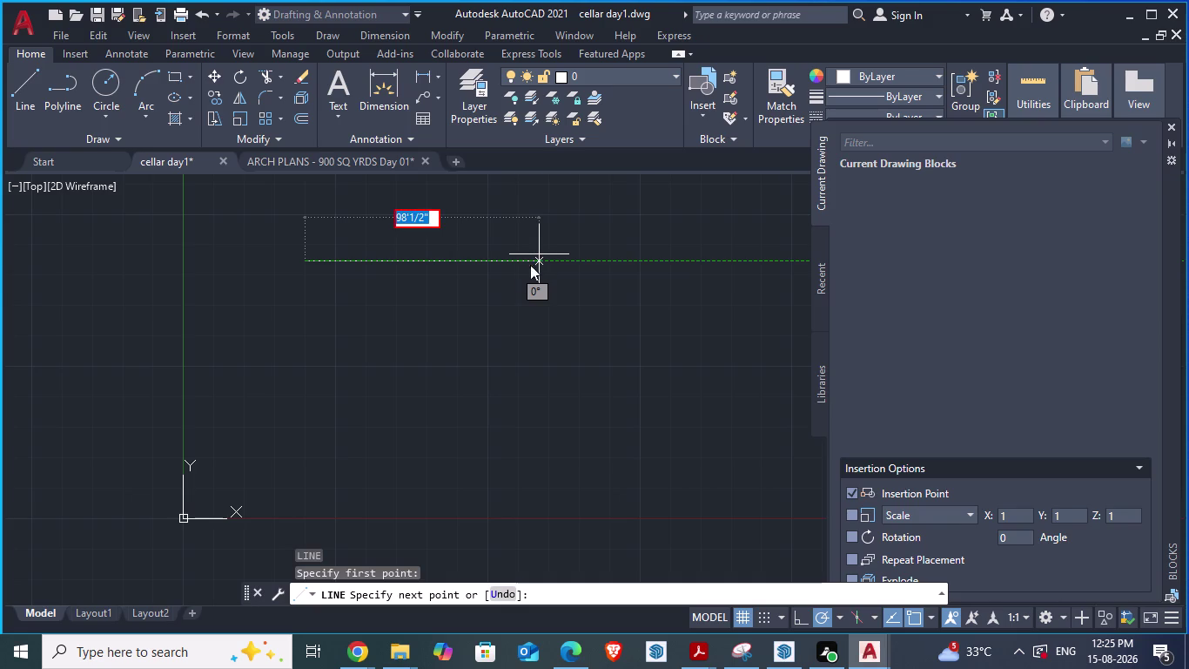
Re-enter the 98'1/2" length for the line in a slightly different format.
scroll(down, 3)
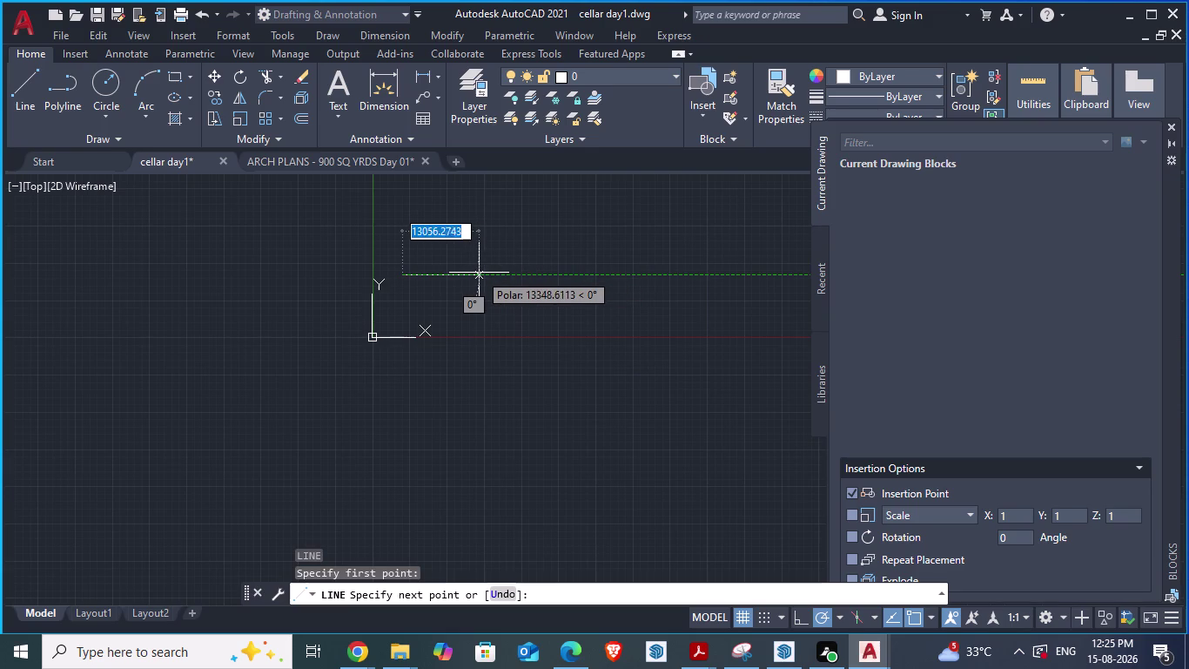
text(98)
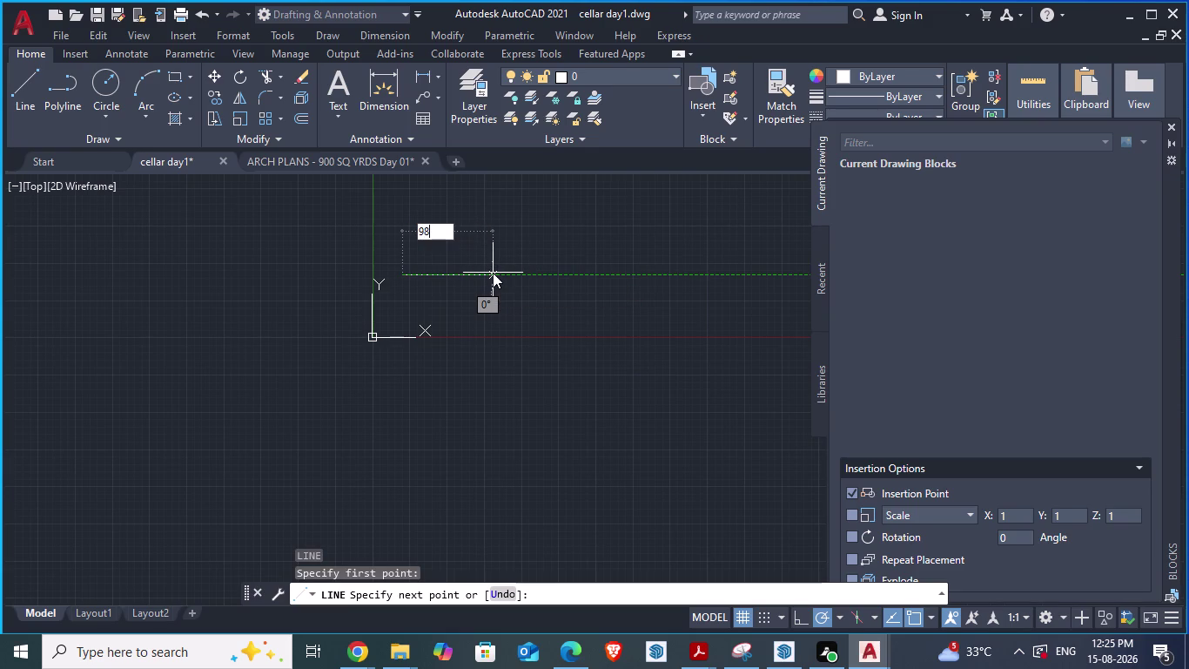
key(apostrophe)
text(1/2)
text(")
key(Return)
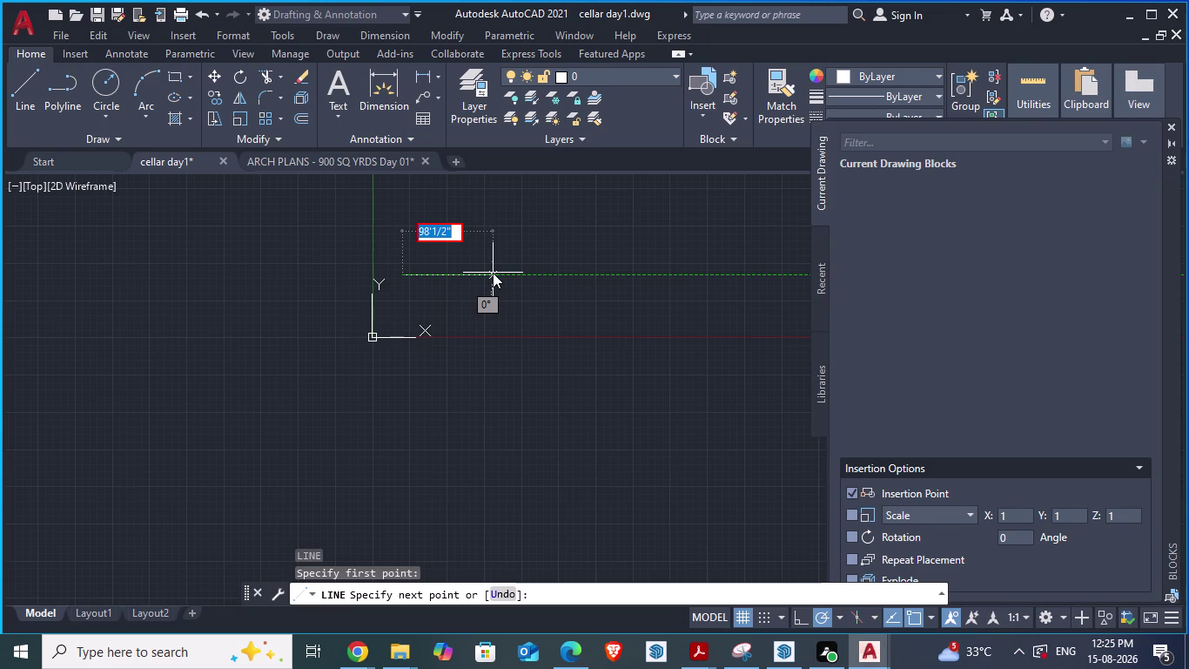
Clear the typed entry and end the horizontal line at a picked point to the right.
key(Right)
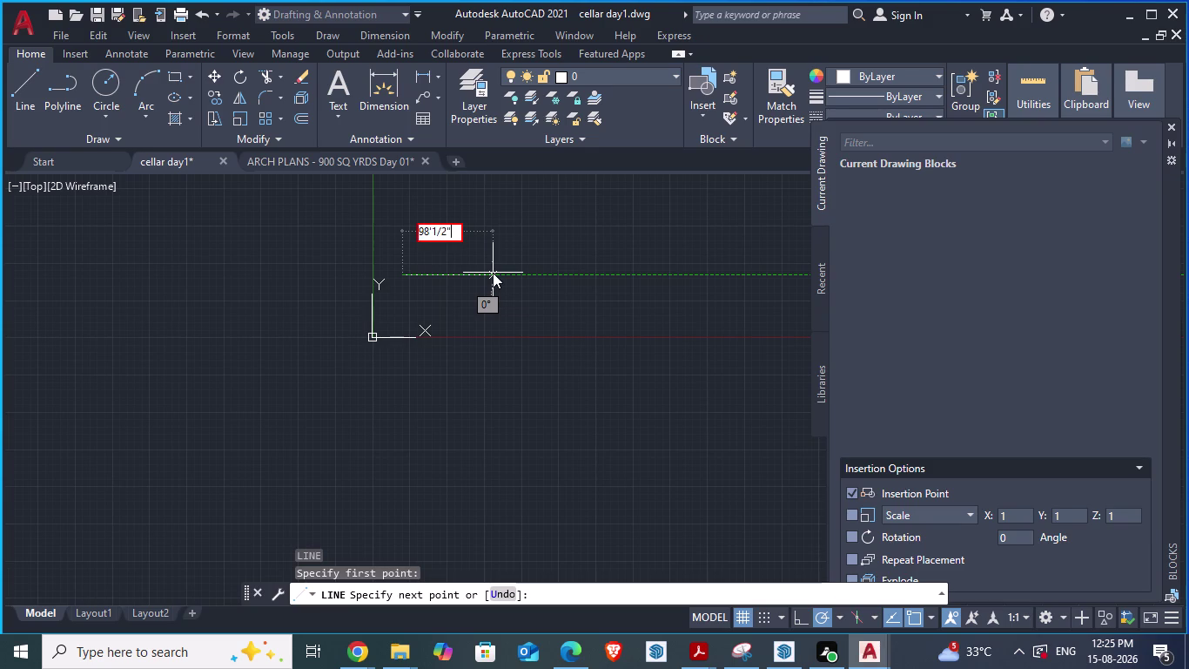
click(453, 231)
key(BackSpace)
key(BackSpace)
key(BackSpace)
key(BackSpace)
key(Return)
scroll(down, 3)
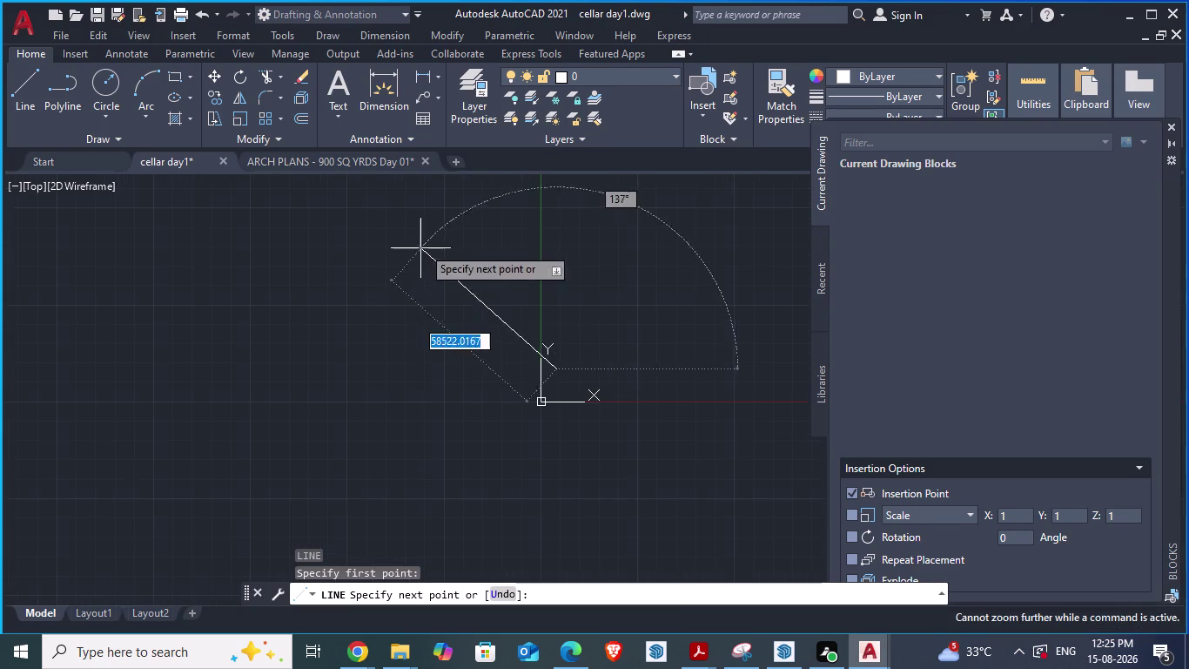
click(672, 365)
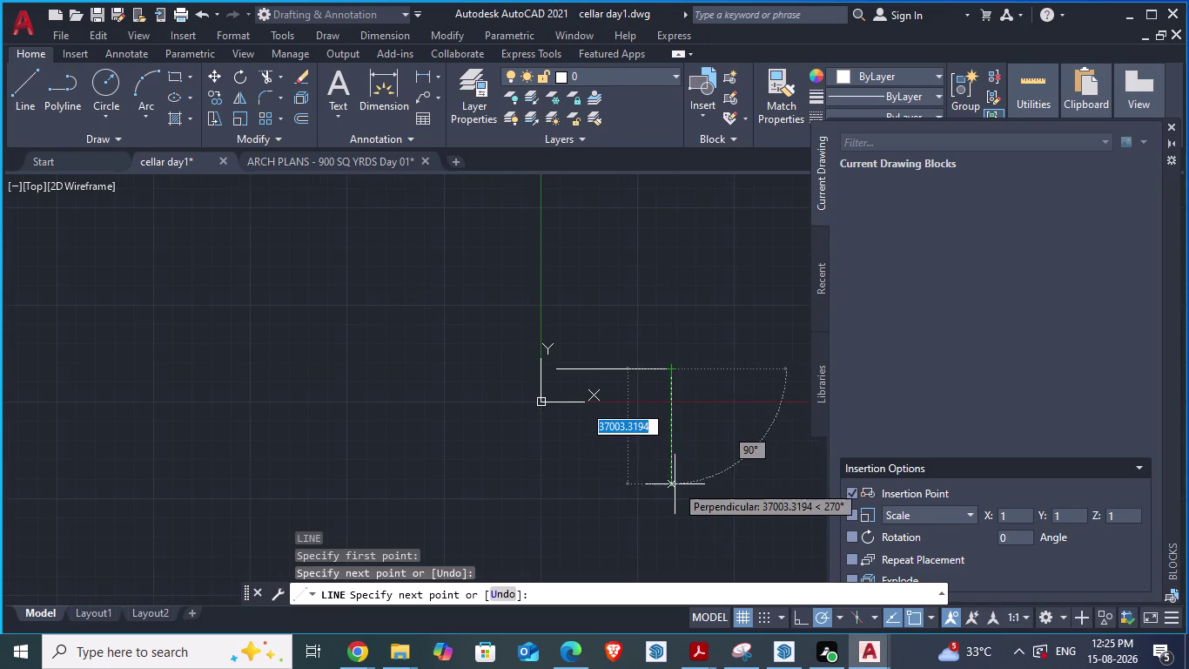
key(Escape)
Bring up the ARCH PLANS floor plan PDF from the Acrobat taskbar preview.
click(707, 657)
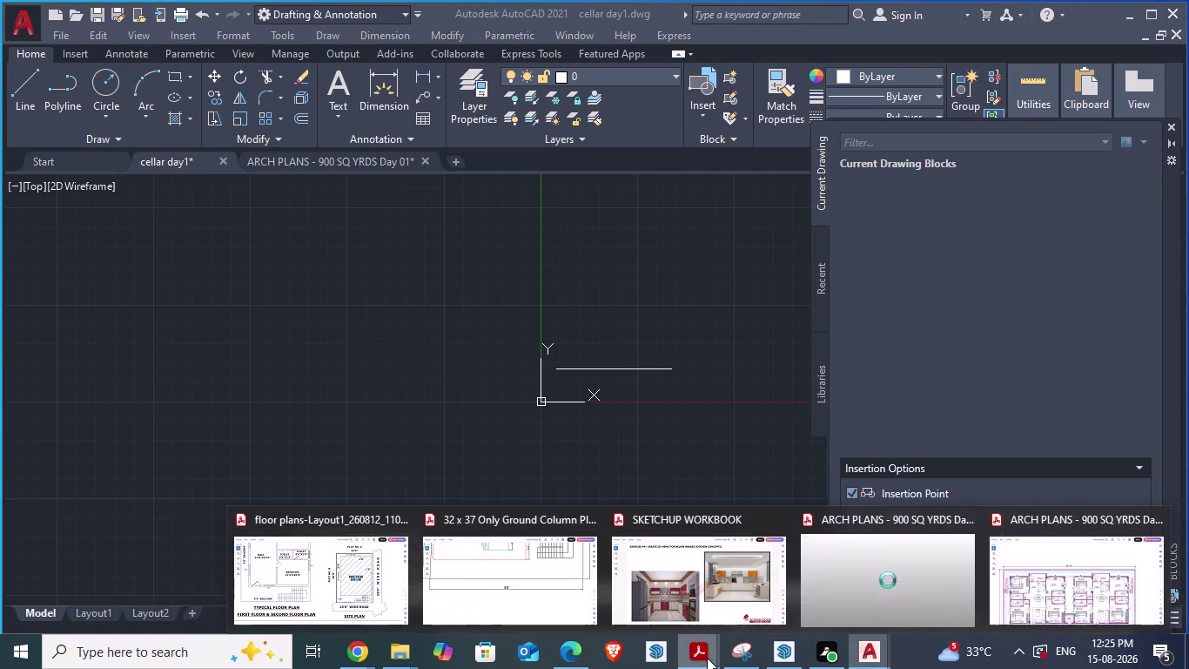
click(1040, 572)
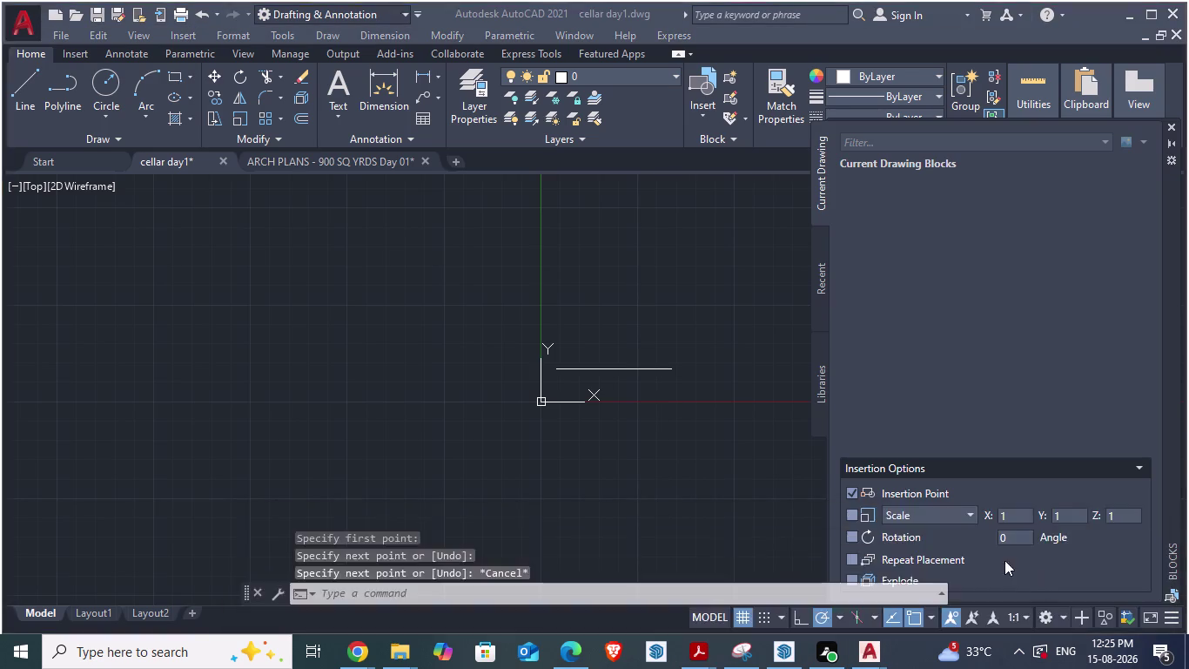
scroll(down, 3)
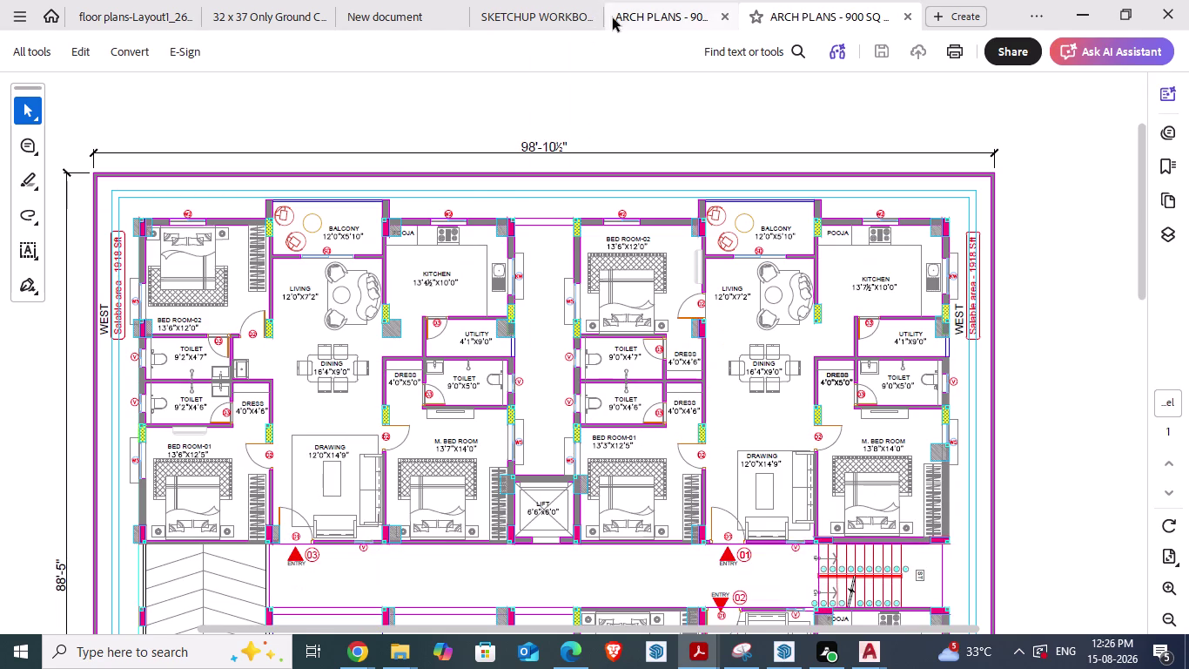
Switch to the second ARCH PLANS tab and scroll to the top of the parking layout.
click(503, 15)
click(671, 27)
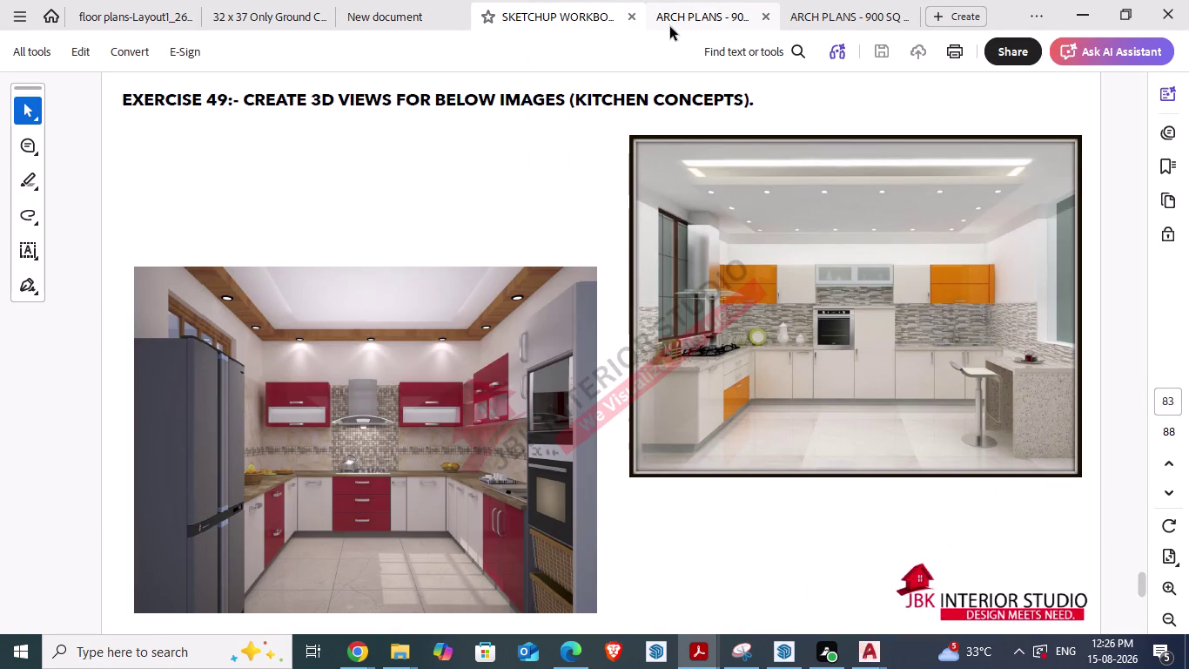
scroll(down, 3)
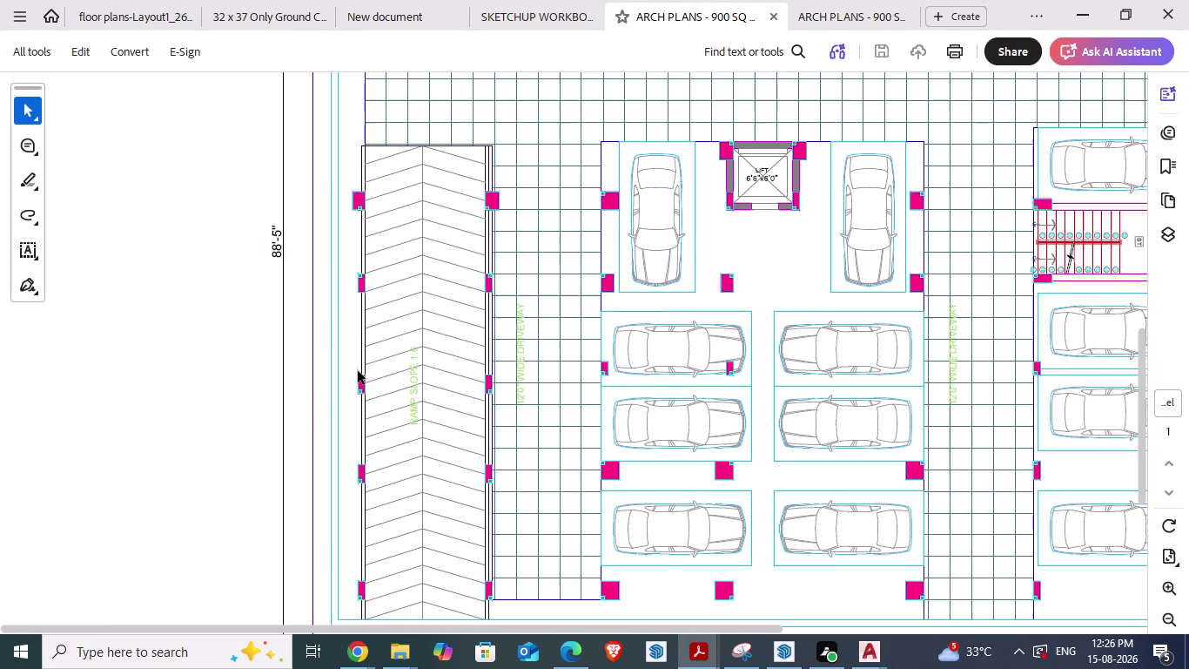
scroll(down, 3)
scroll(up, 3)
scroll(up, 3)
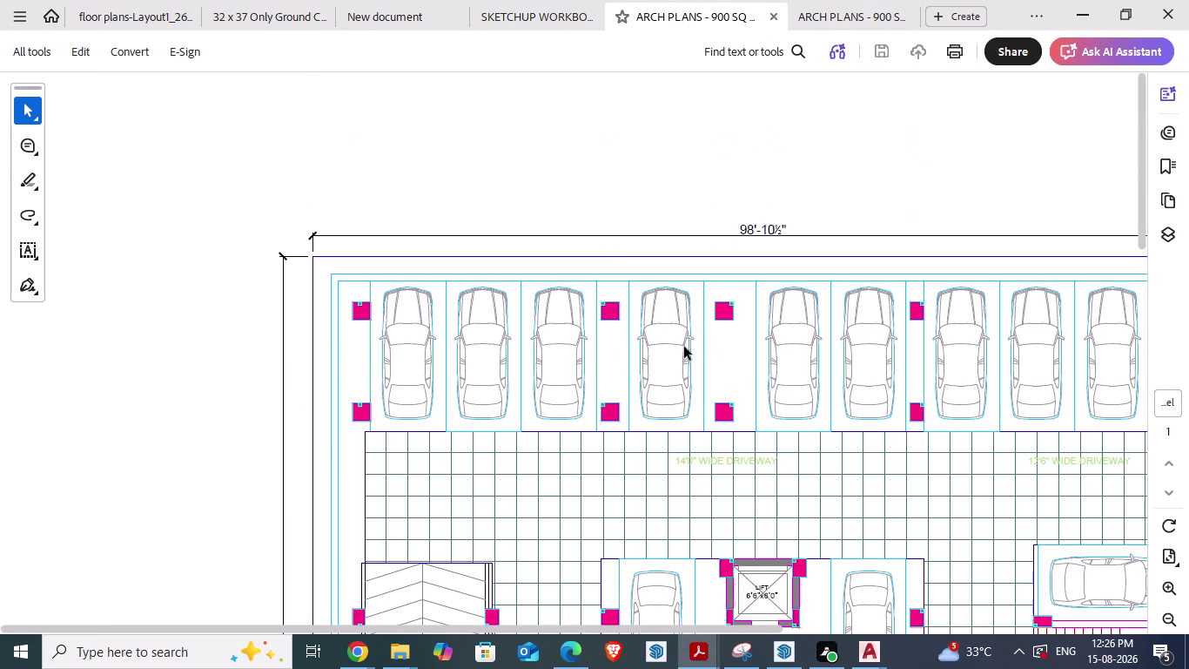
scroll(up, 3)
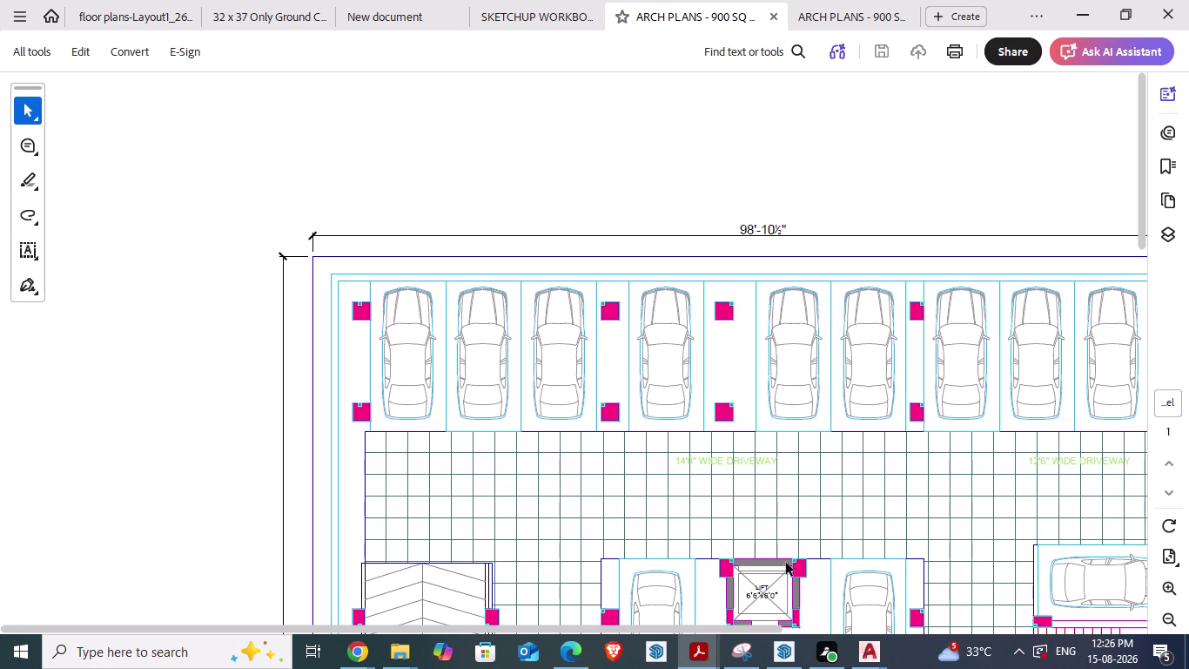